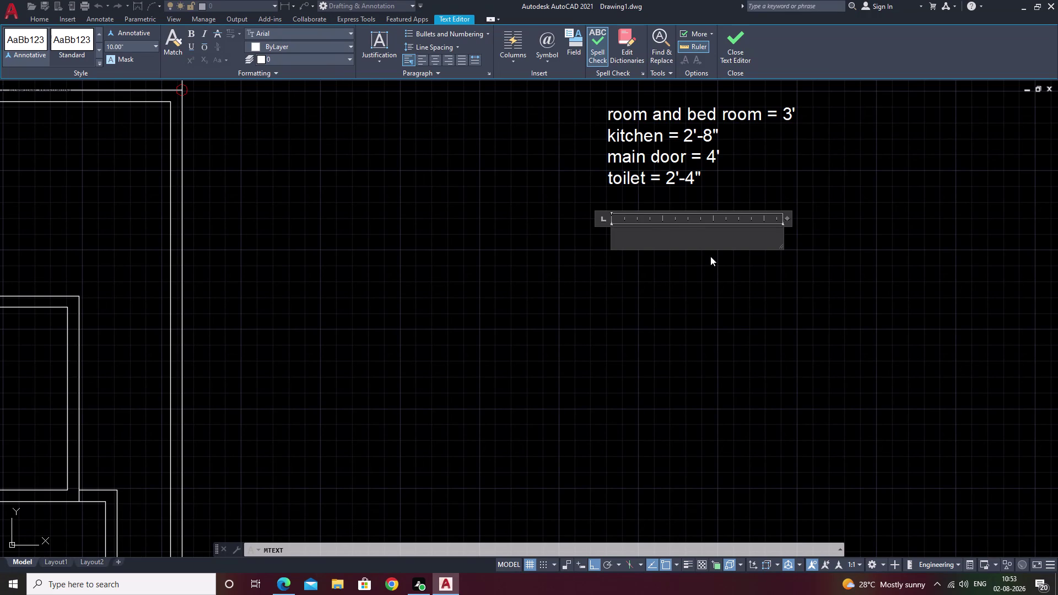
Type the first note line 'bed room wd = 5'' in the MTEXT editor.
text(bed)
key(space)
key(r)
key(BackSpace)
key(BackSpace)
key(BackSpace)
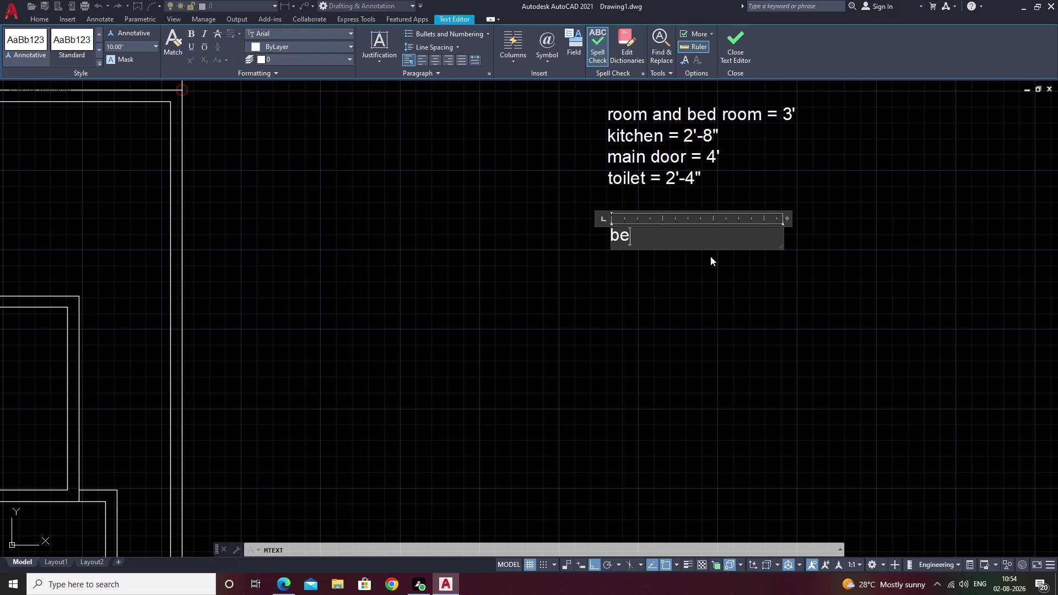
key(BackSpace)
key(BackSpace)
text(bed ro)
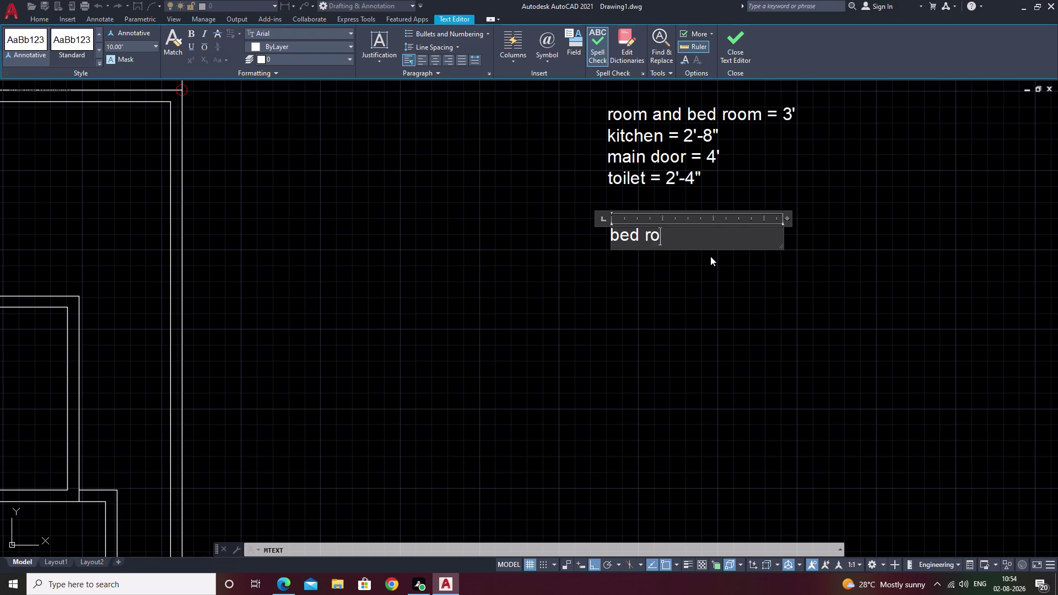
text(om)
key(space)
key(w)
text(d)
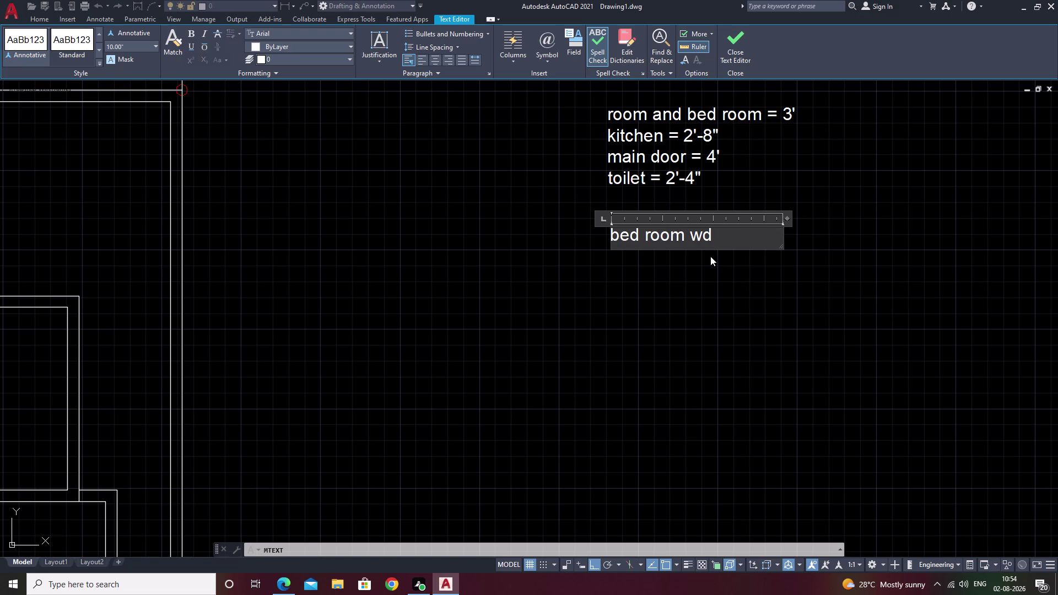
key(space)
text(=)
key(space)
text(5')
key(Return)
Add the second line 'secondary room = 4'' and close the note editor.
text(s)
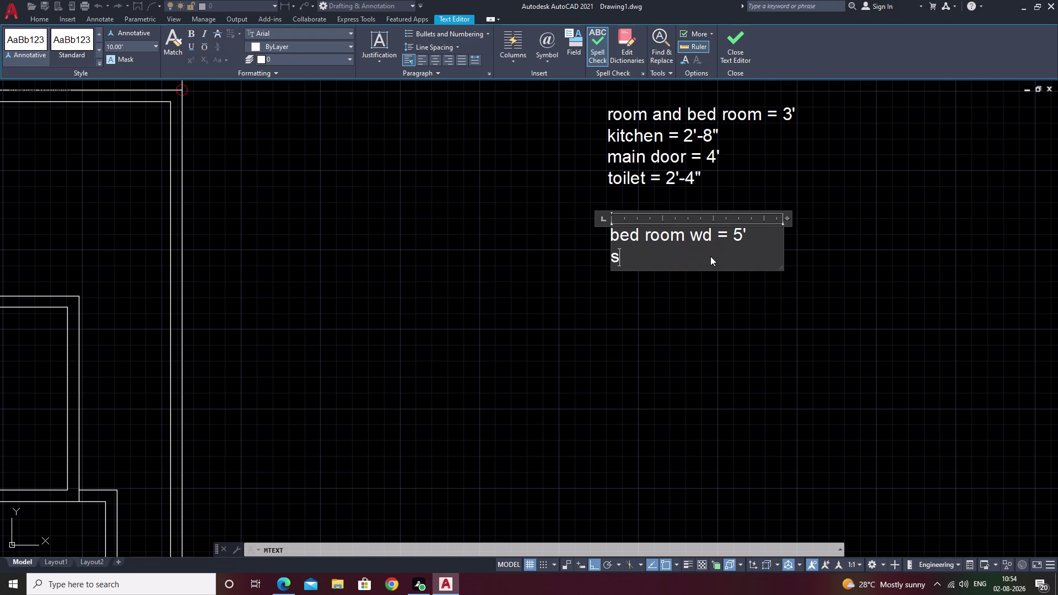
text(econ)
text(da)
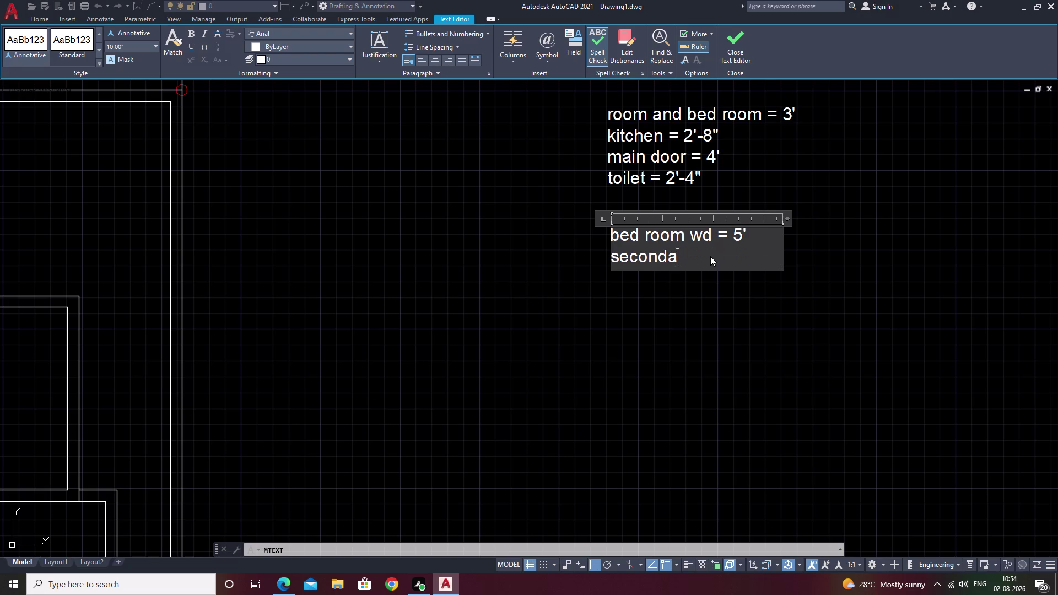
text(r)
text(y roo)
text(m)
key(space)
text(=)
key(space)
text(4')
click(891, 254)
scroll(down, 3)
middle_drag(741, 289, 811, 272)
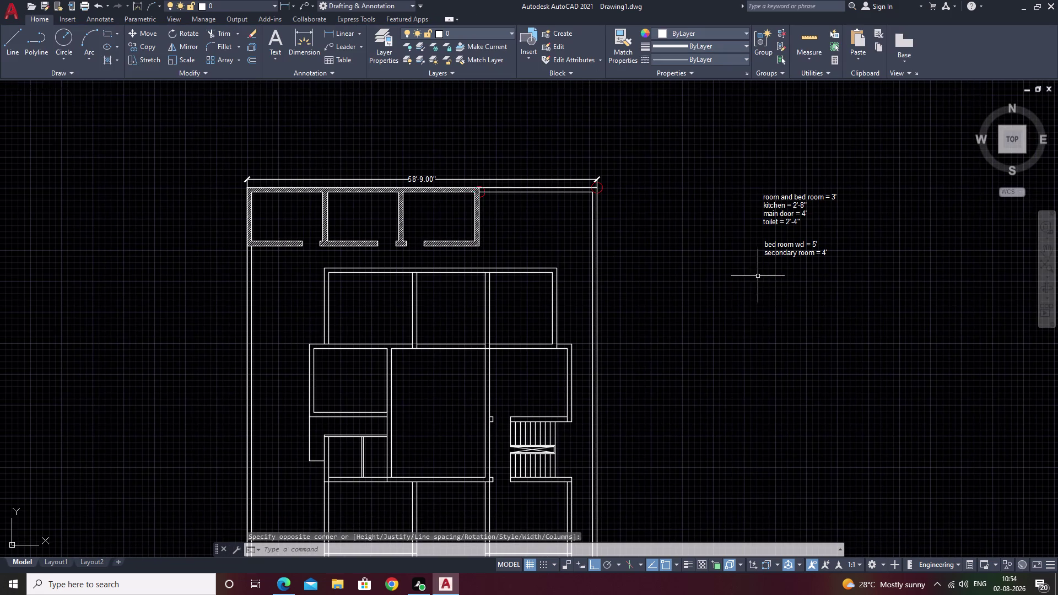
Zoom in on the inner rooms and attempt a midpoint-snap line on the left wall, then cancel it.
middle_drag(406, 304, 493, 292)
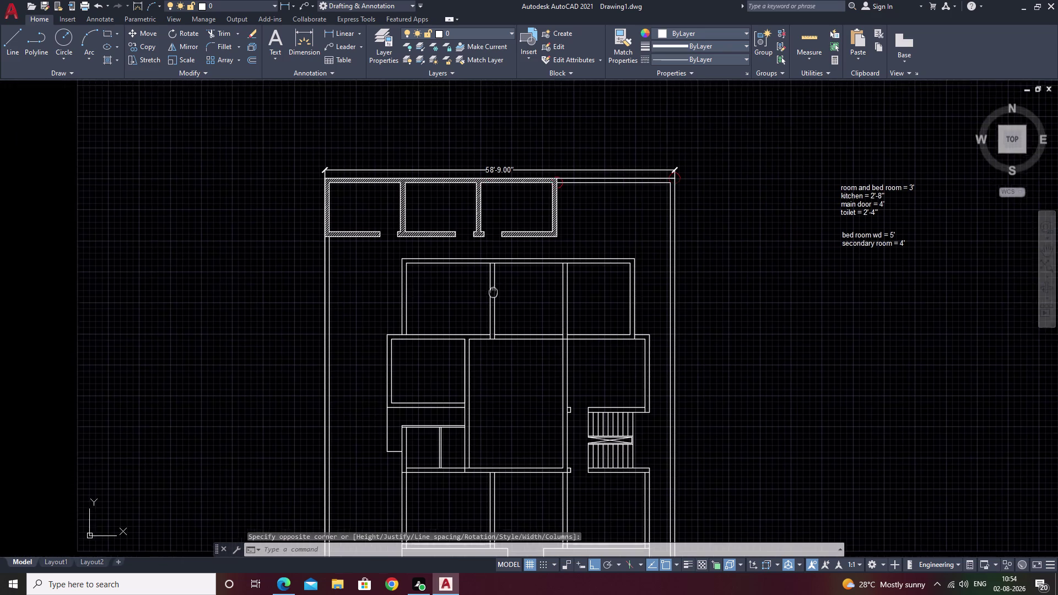
scroll(up, 3)
middle_drag(434, 300, 457, 236)
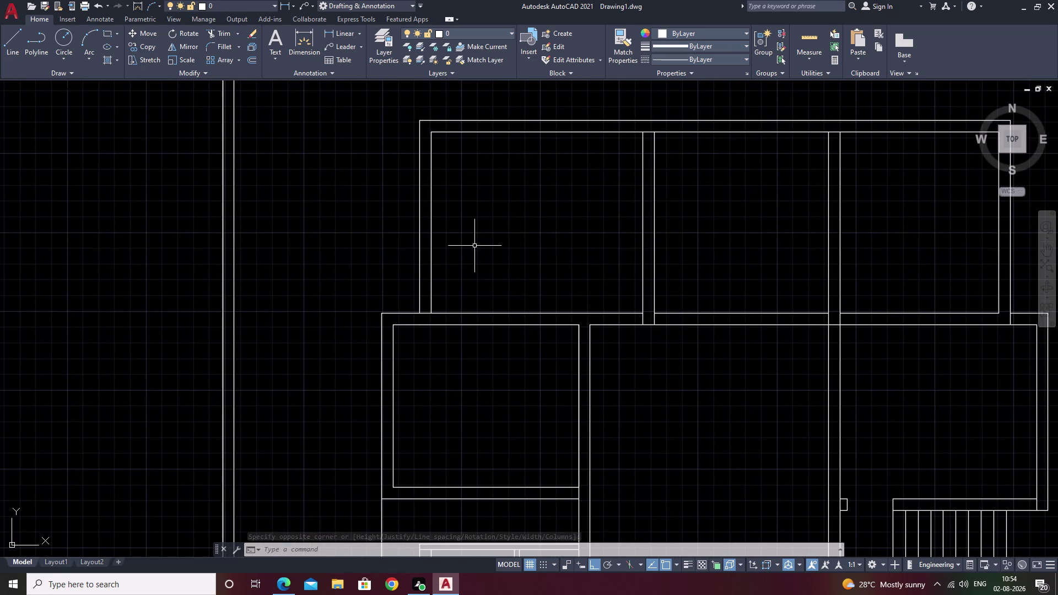
key(Escape)
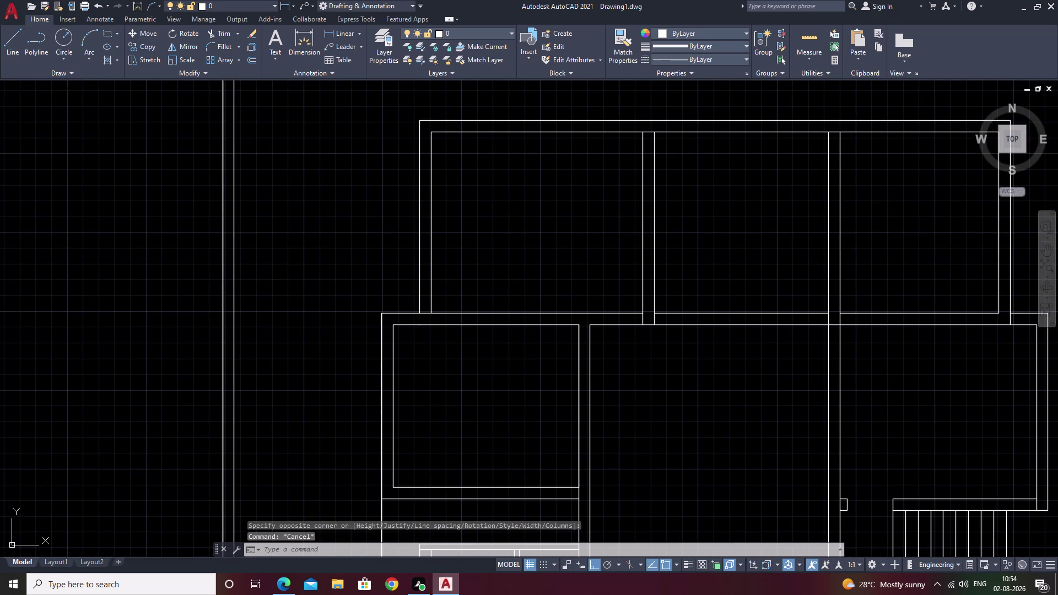
scroll(down, 3)
middle_drag(497, 301, 481, 345)
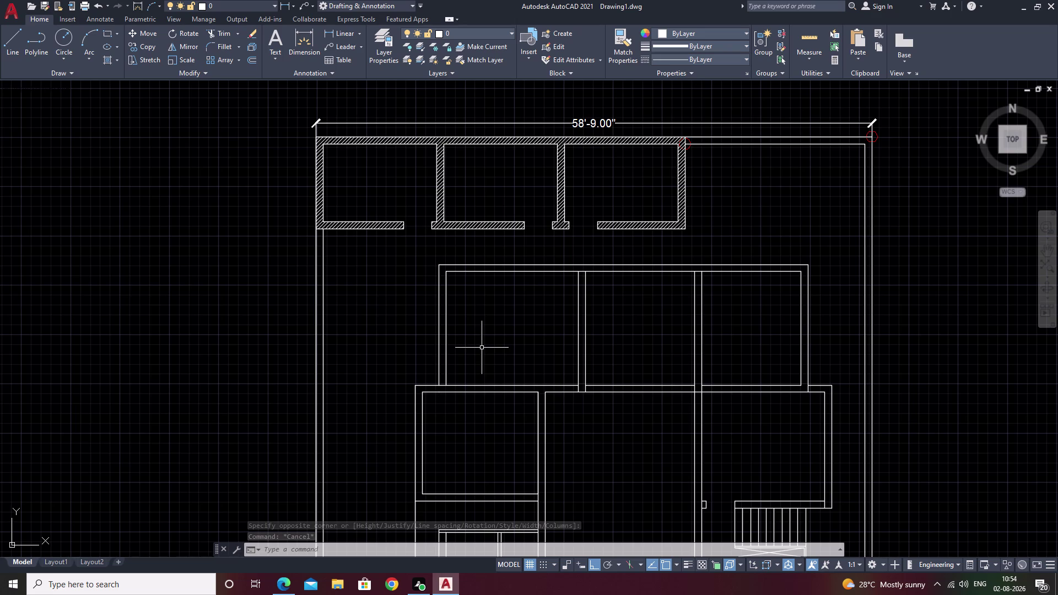
text(l)
key(space)
click(447, 387)
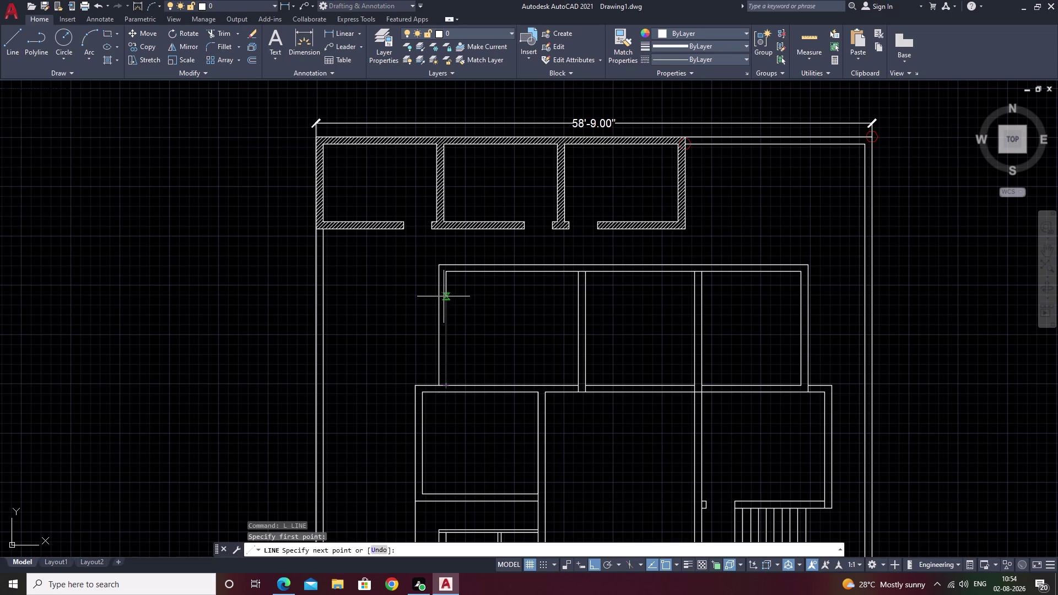
key(m)
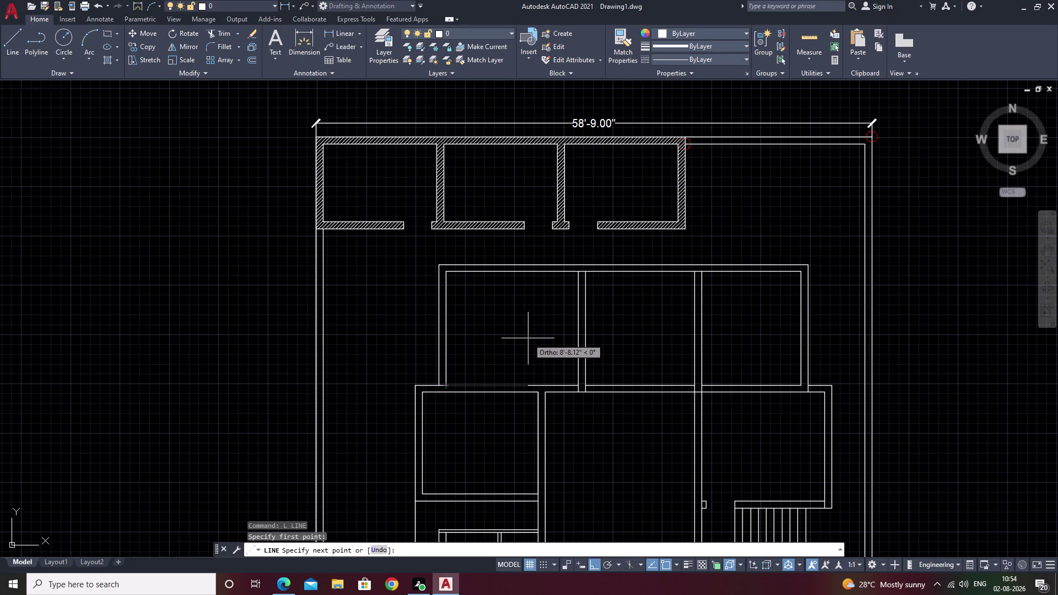
text(2p)
key(space)
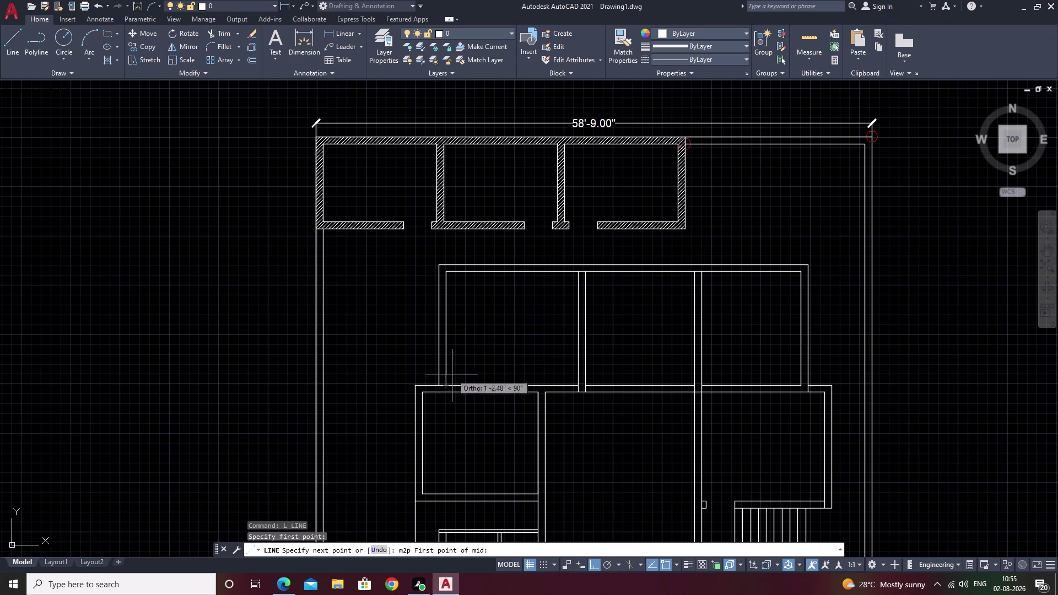
scroll(up, 3)
click(432, 390)
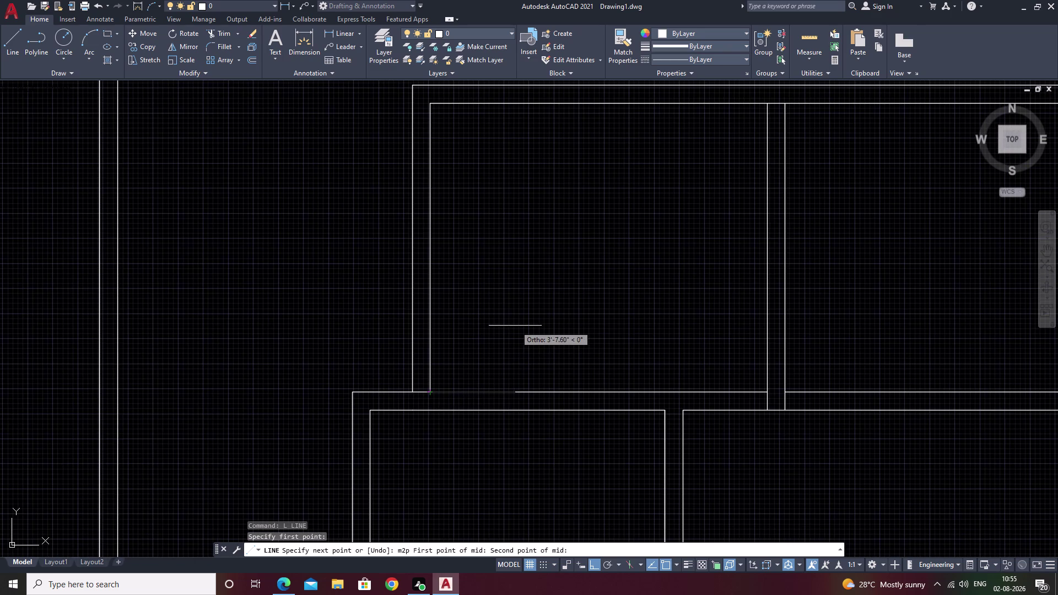
key(Escape)
key(Escape)
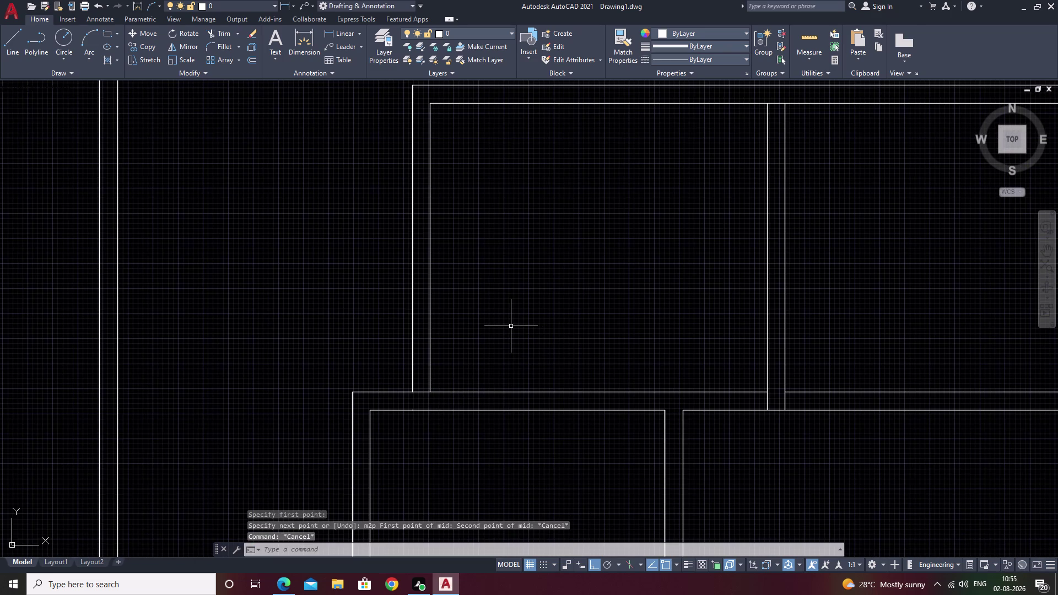
Draw a short line across the left wall from the M2P midpoint of its two ends.
text(l)
key(space)
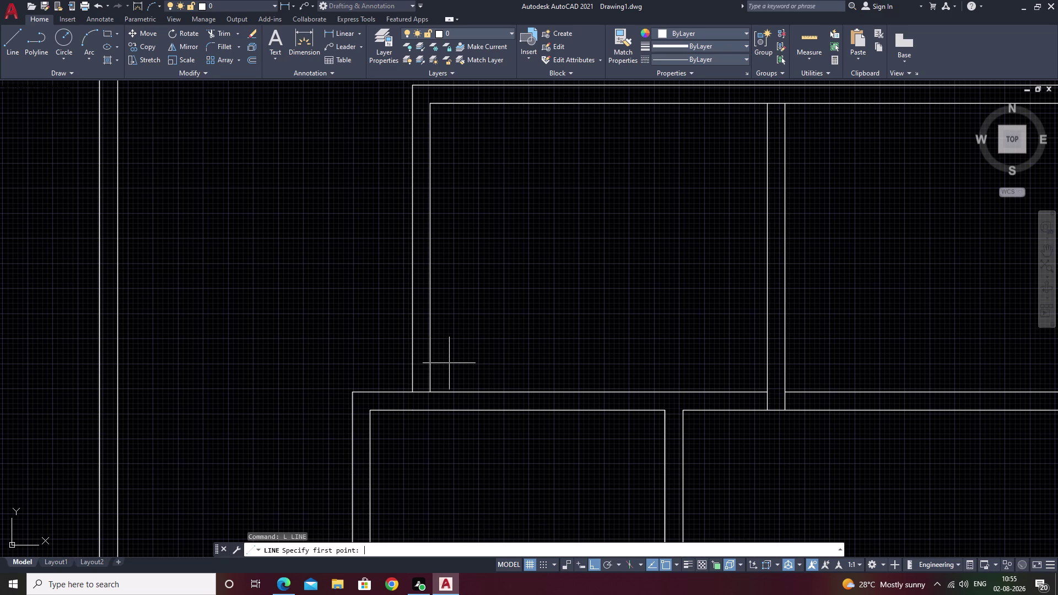
key(m)
text(2p)
key(space)
click(431, 391)
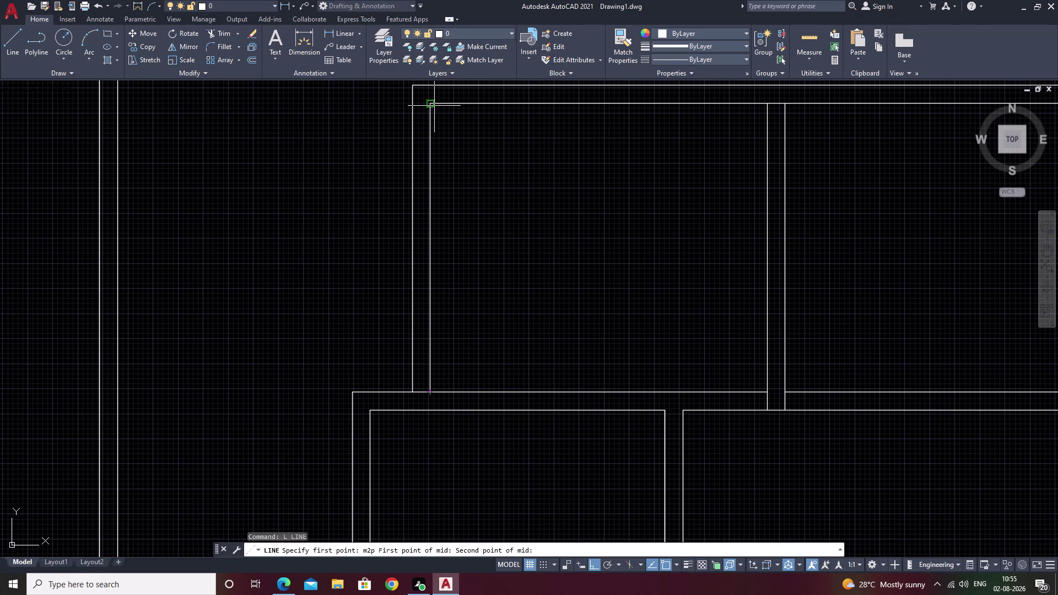
click(432, 106)
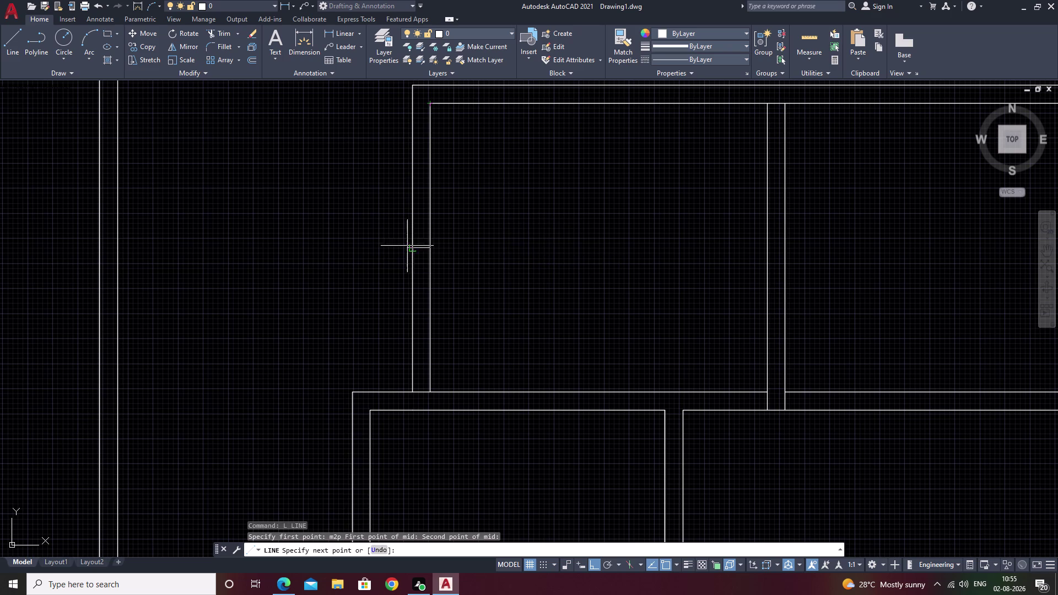
click(412, 246)
key(Escape)
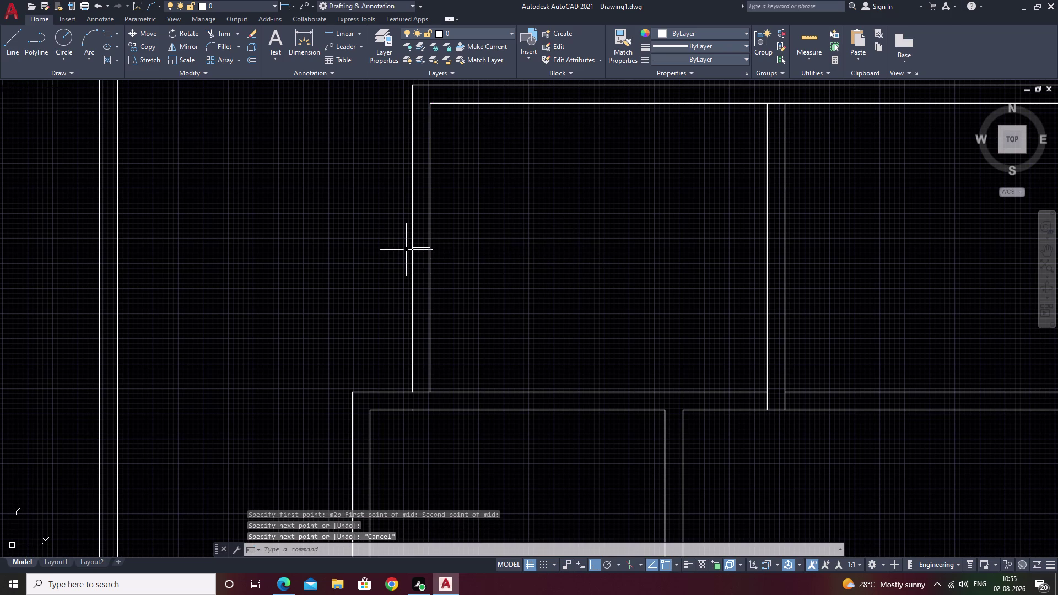
middle_drag(406, 249, 426, 266)
text(o)
key(space)
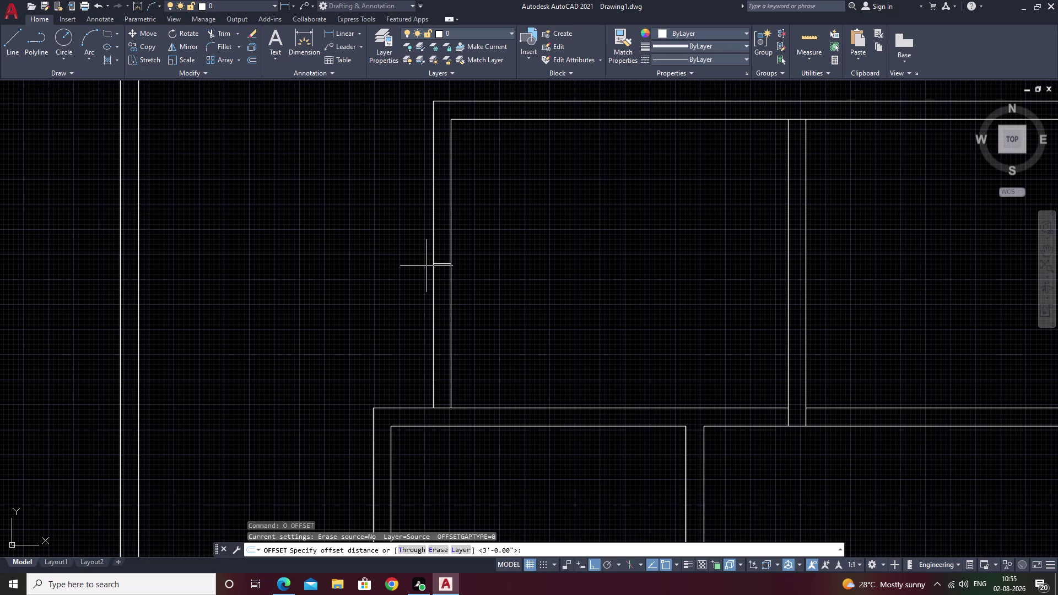
Offset the midpoint line 2.5' above and below the wall's midpoint.
text(2.)
text(5)
text(')
key(space)
click(444, 263)
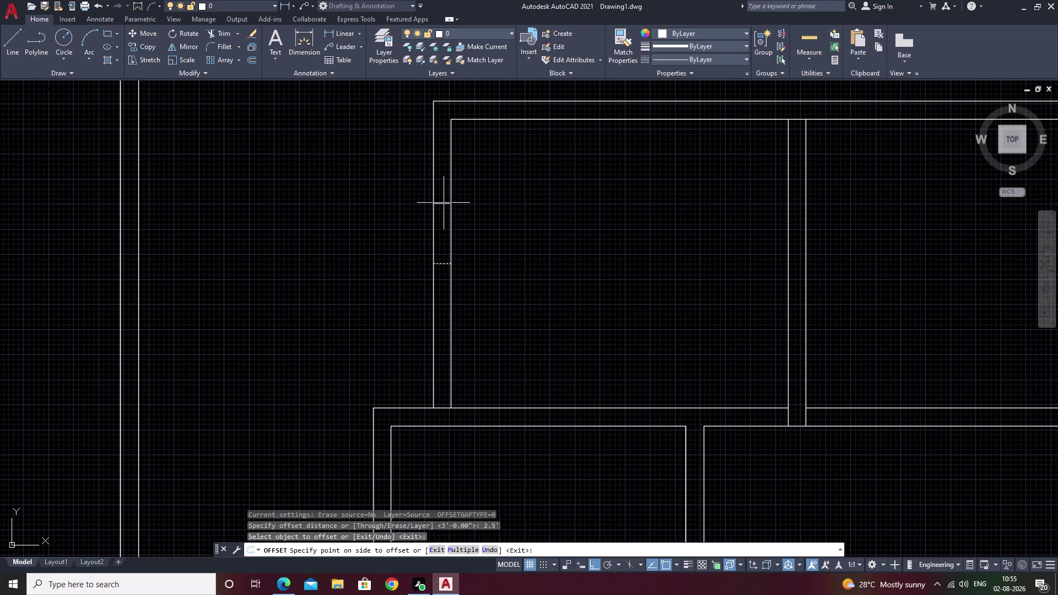
click(444, 203)
click(444, 264)
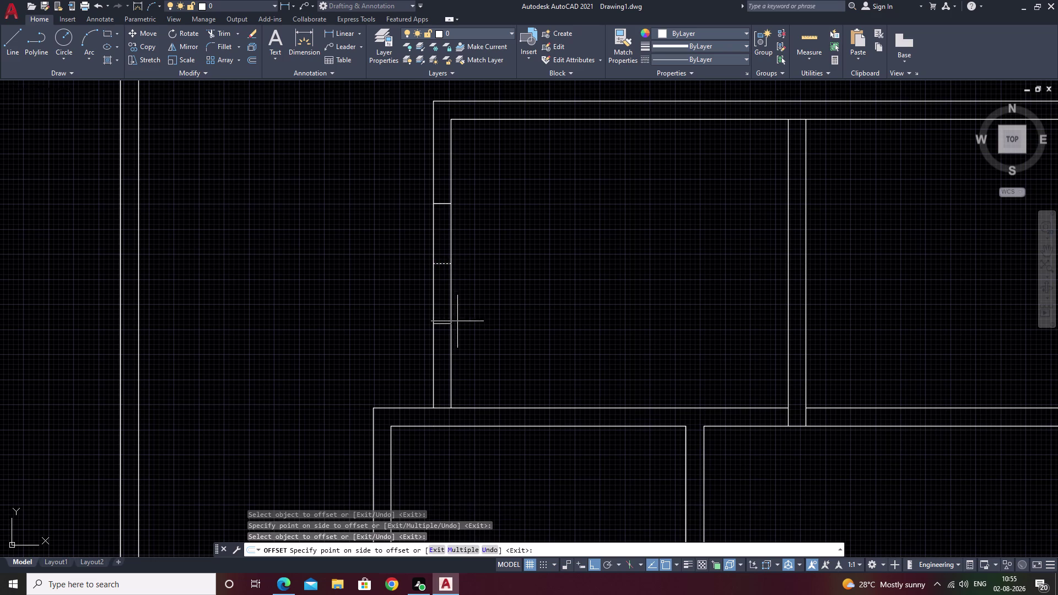
double_click(541, 300)
key(Escape)
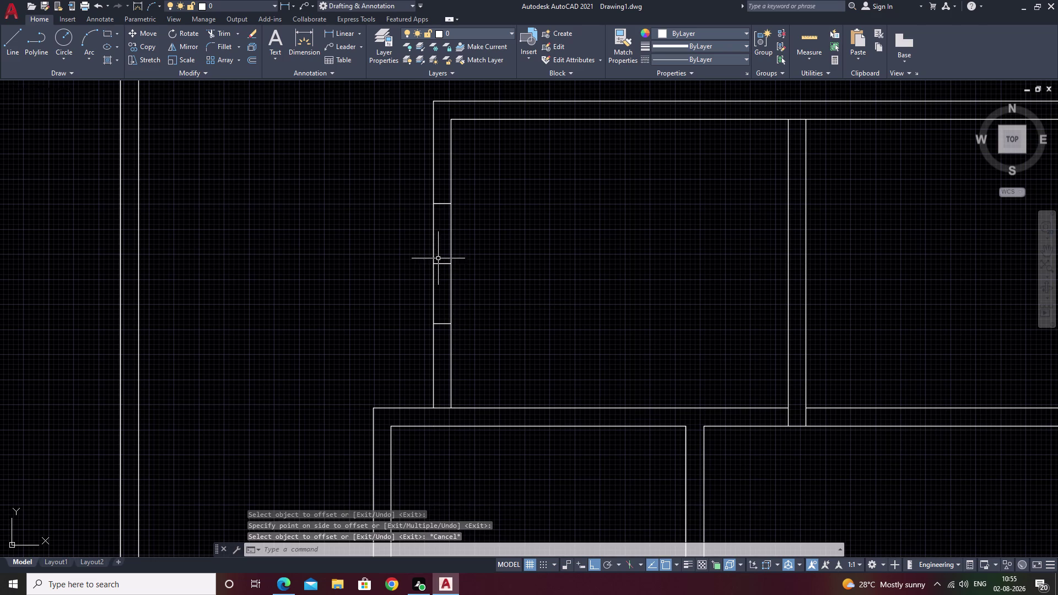
Redraw the display and erase the midpoint line.
click(442, 264)
key(r)
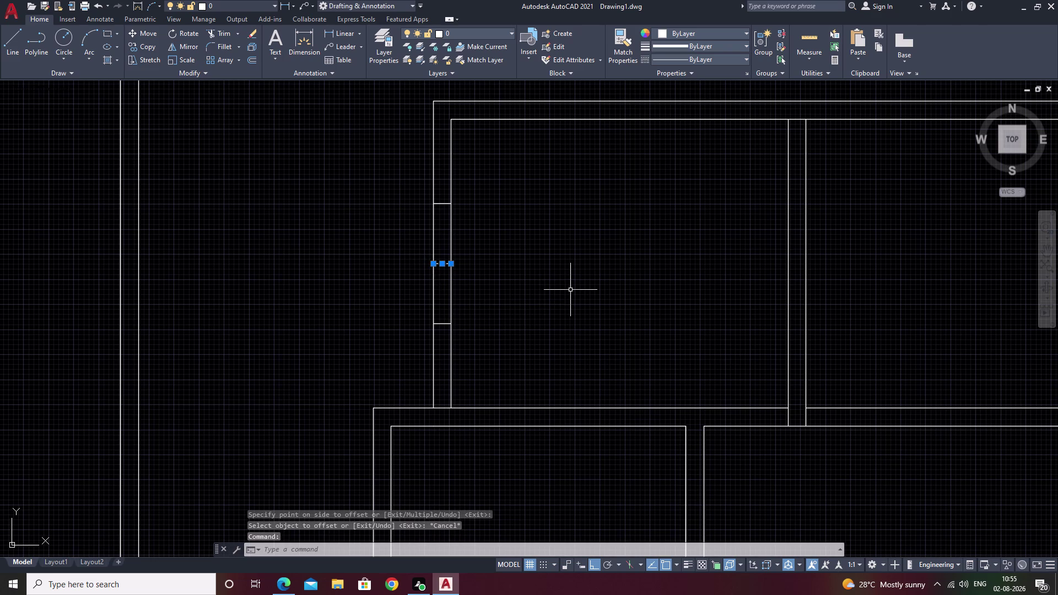
key(BackSpace)
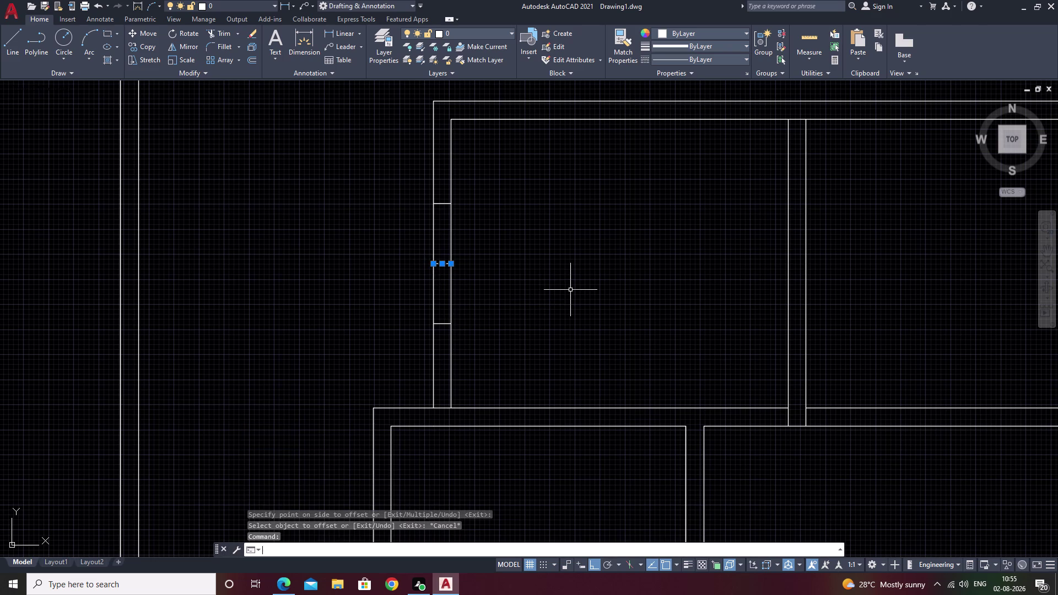
text(r)
key(space)
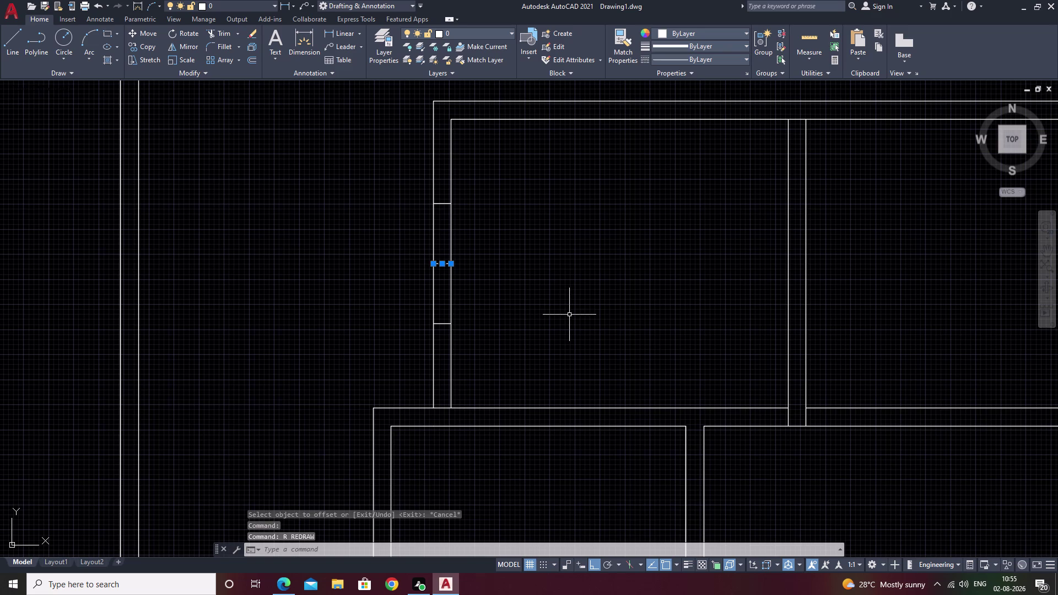
key(Escape)
click(442, 261)
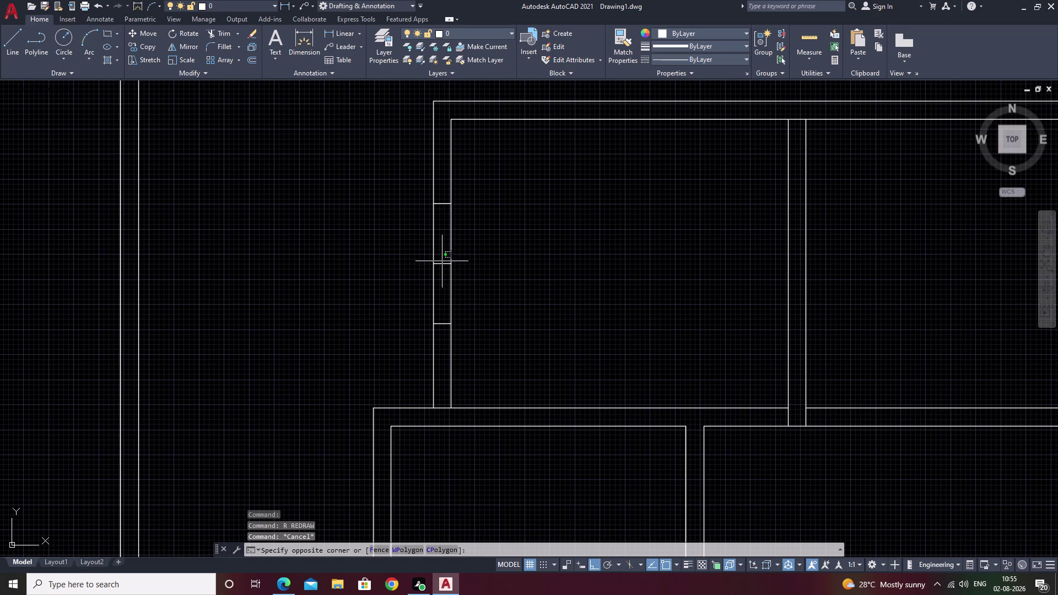
click(443, 265)
double_click(441, 262)
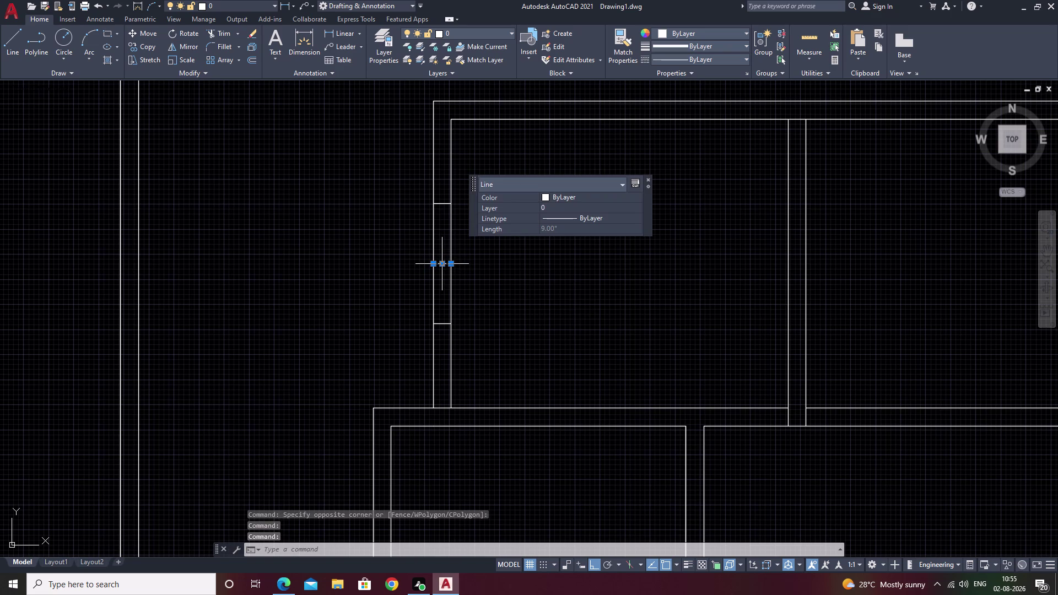
text(e)
key(space)
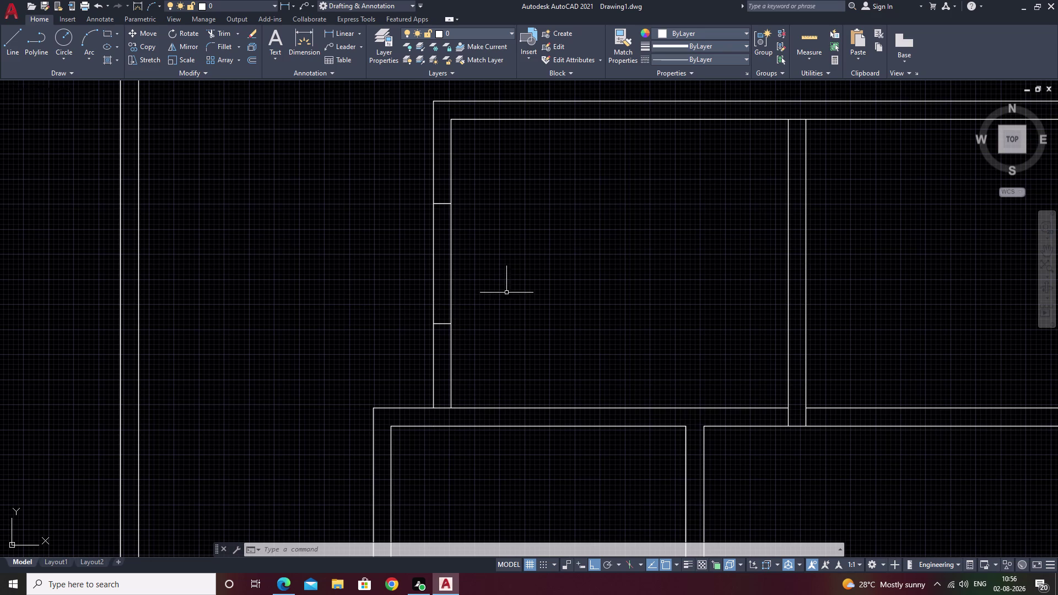
text(tr)
key(space)
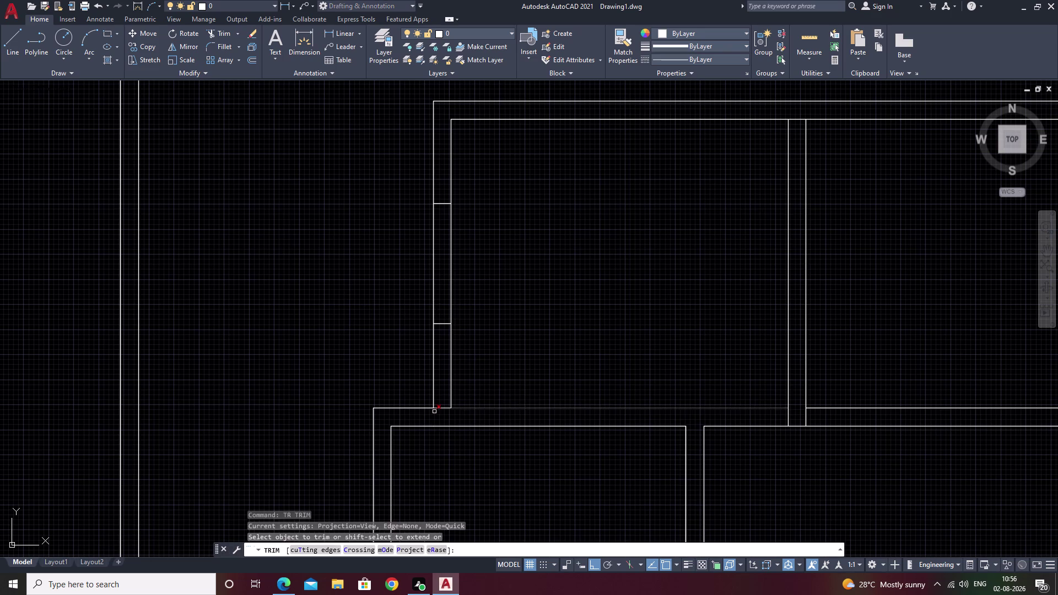
scroll(up, 3)
drag(363, 401, 366, 489)
scroll(down, 3)
middle_drag(490, 474, 391, 220)
scroll(down, 3)
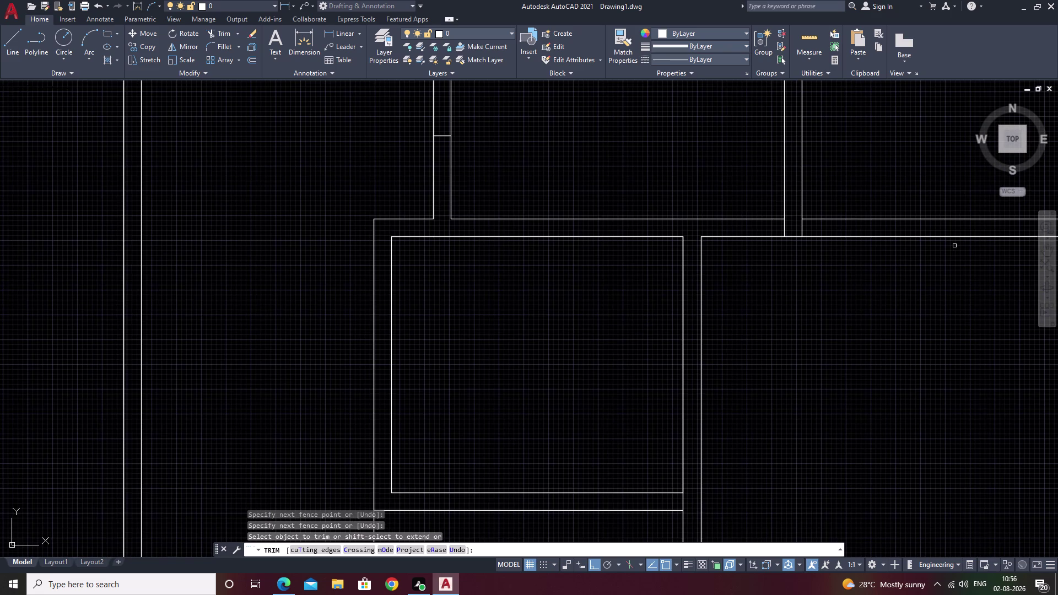
scroll(up, 3)
scroll(down, 3)
middle_drag(539, 146, 522, 256)
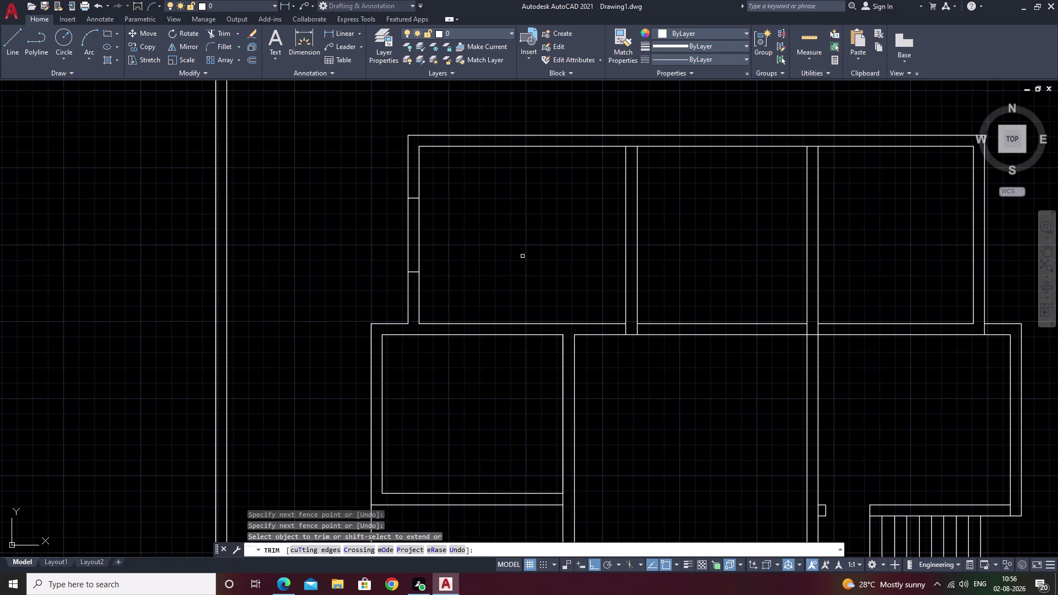
key(Escape)
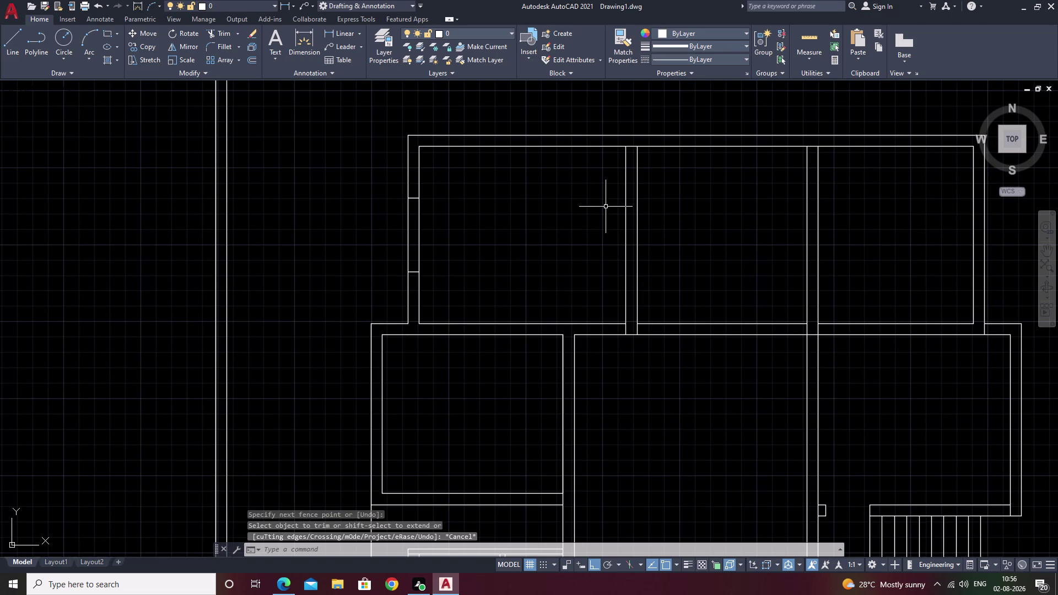
key(Escape)
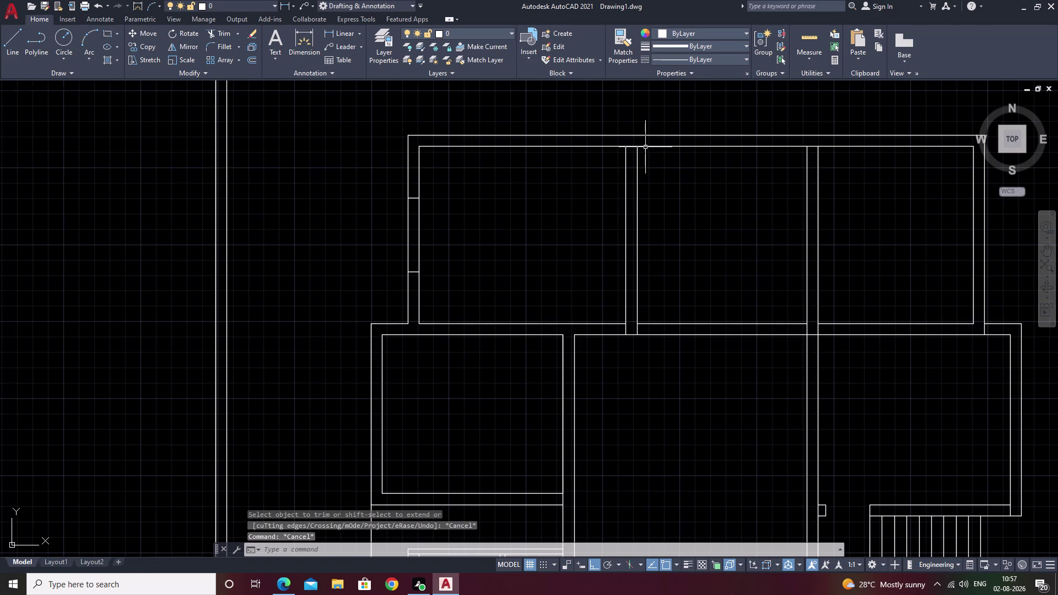
key(space)
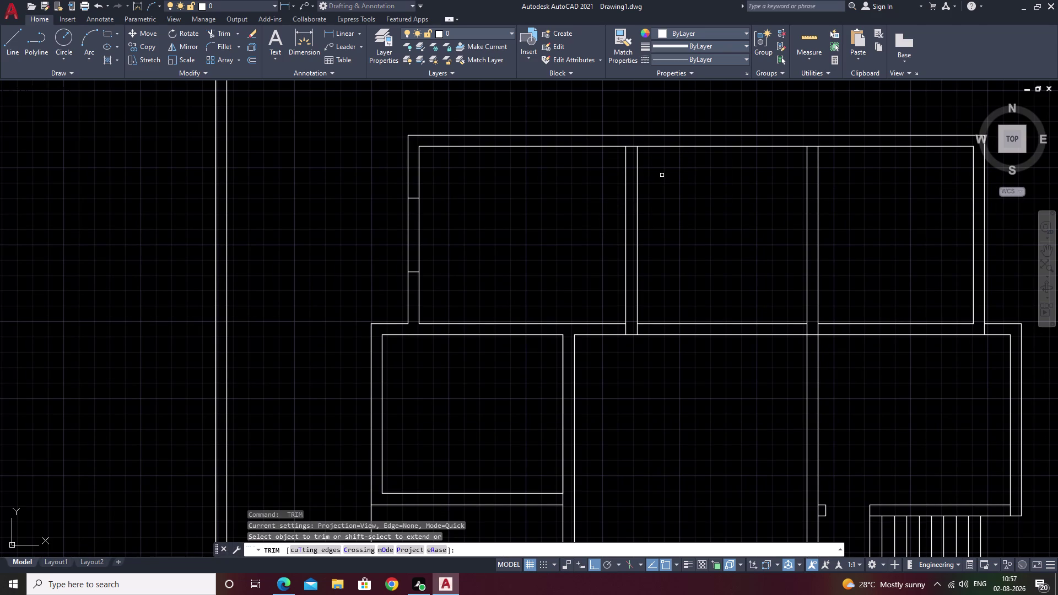
scroll(up, 3)
drag(544, 91, 535, 125)
scroll(down, 3)
middle_drag(617, 146, 527, 282)
key(Escape)
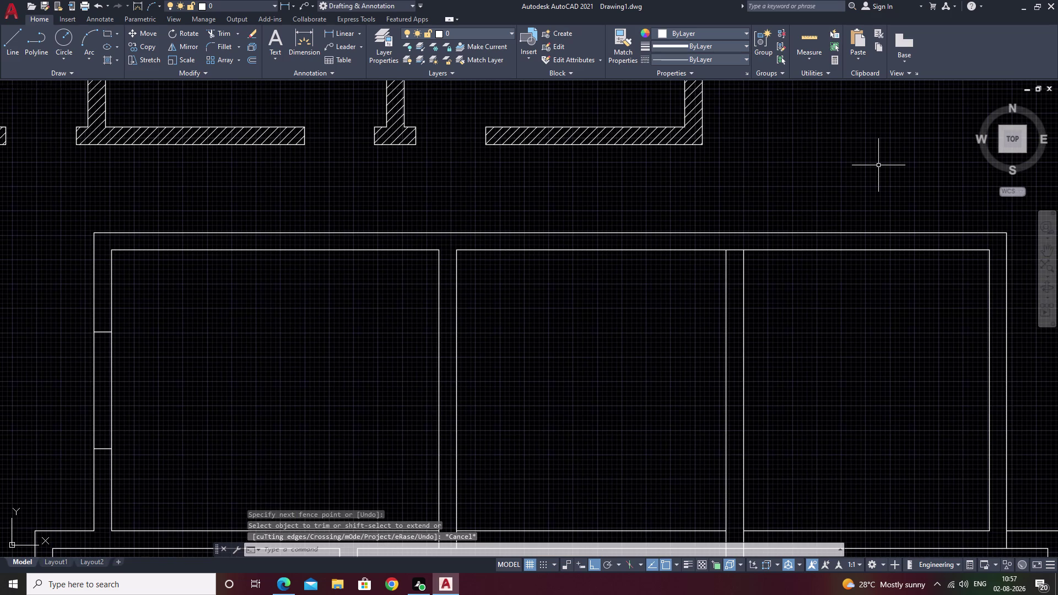
Draw a short line across the top wall at the first upper room's M2P centre.
key(l)
key(space)
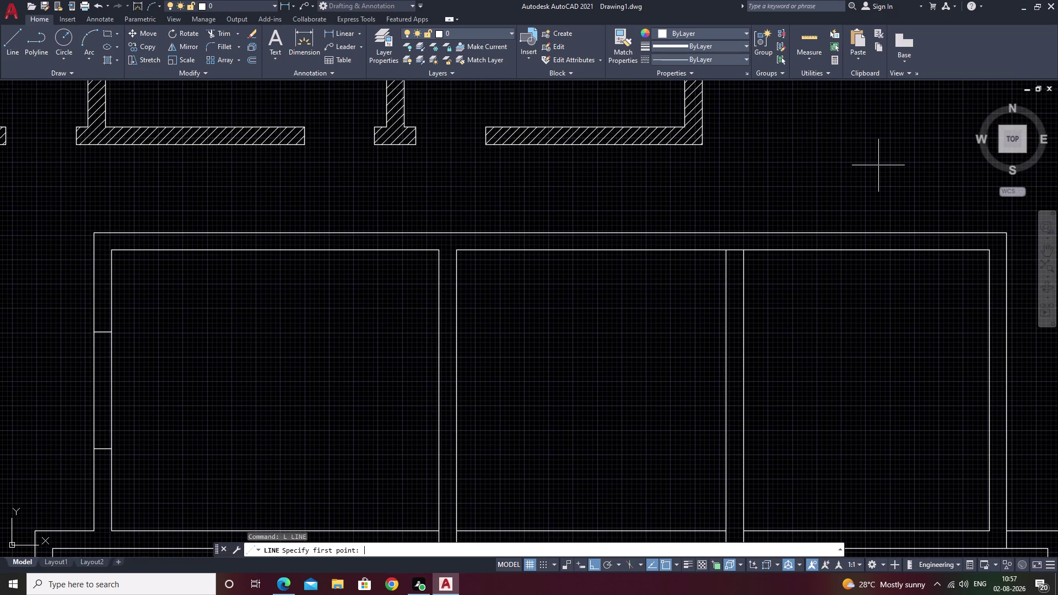
key(m)
text(2)
text(p)
key(space)
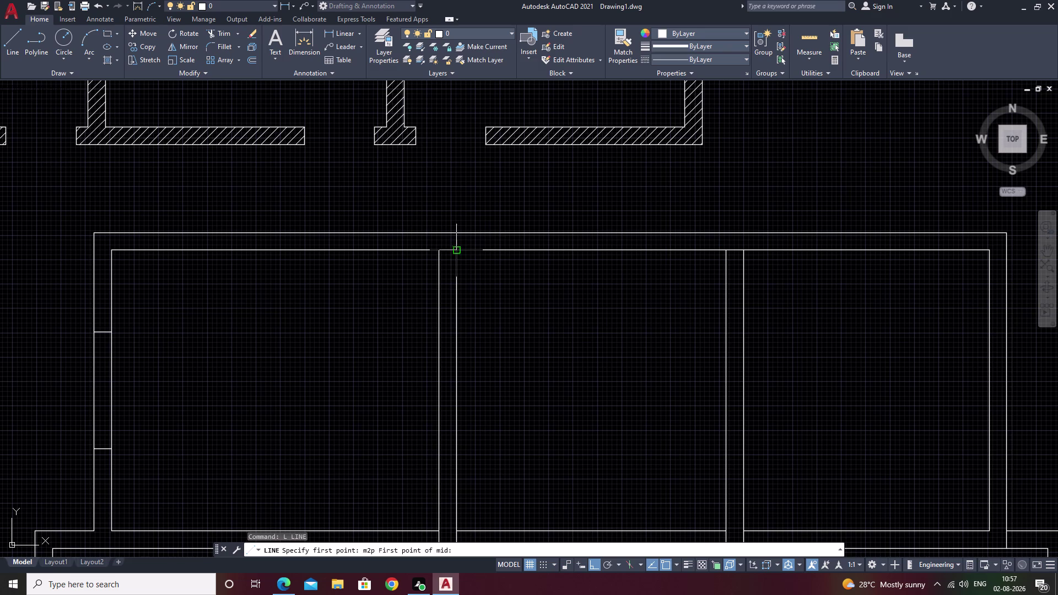
click(459, 252)
double_click(726, 252)
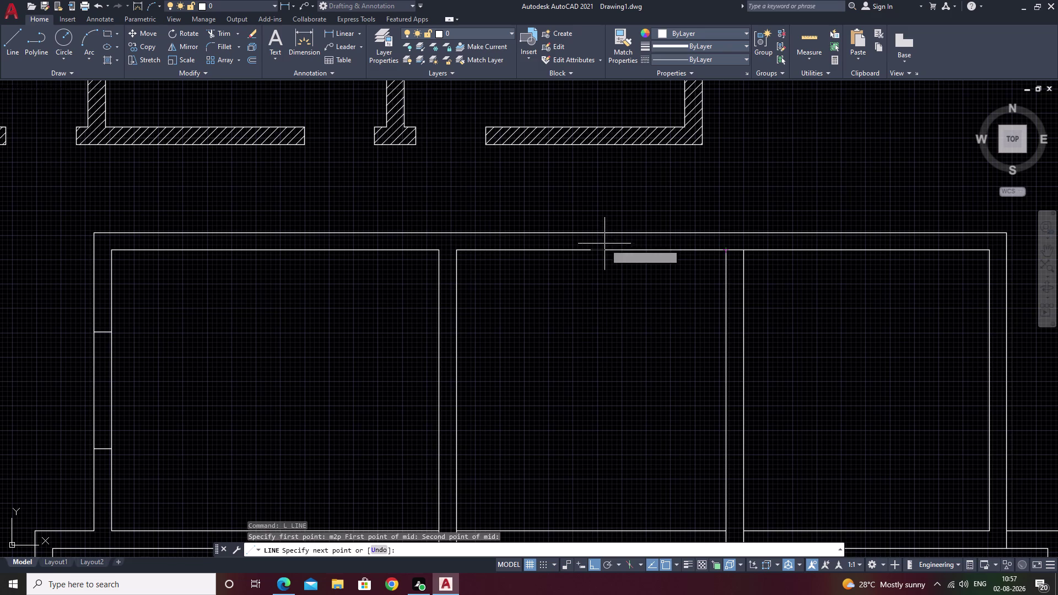
click(596, 234)
key(Escape)
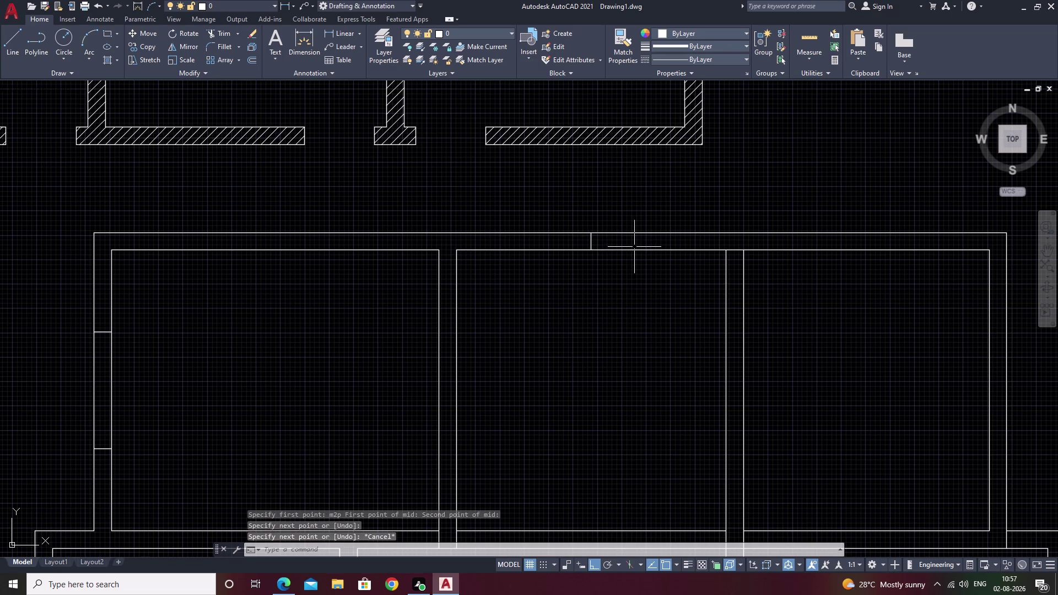
Offset that centre line 2.5' to both sides, then erase it.
key(o)
key(space)
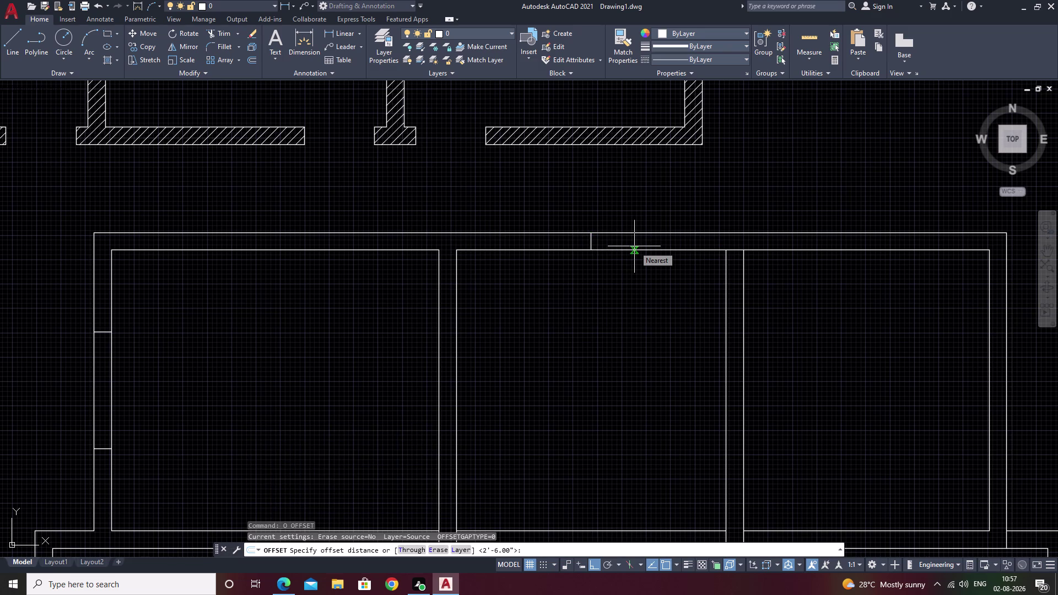
text(2.5)
text(')
key(space)
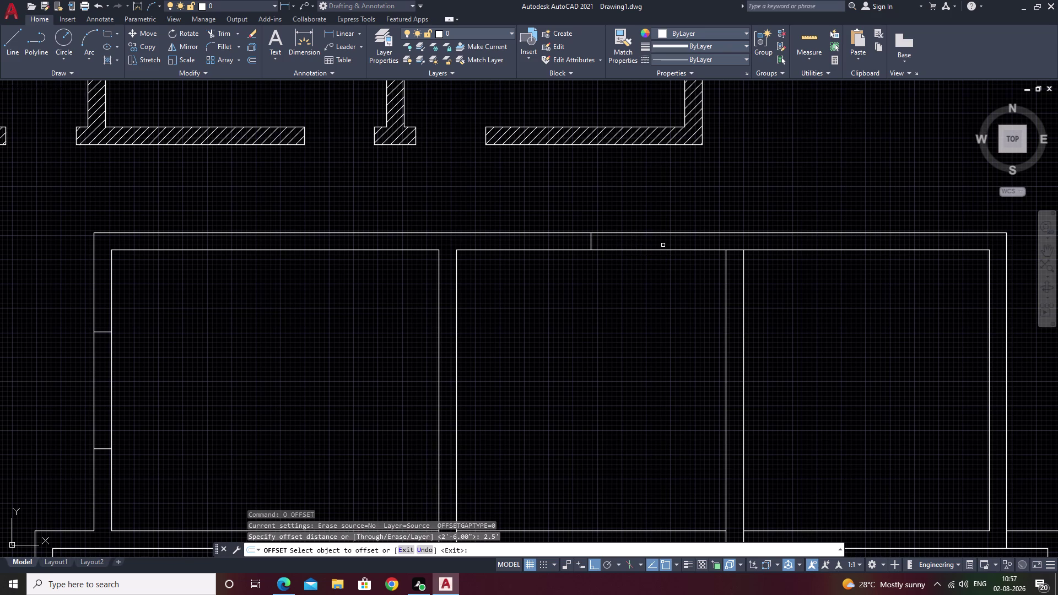
click(591, 241)
click(703, 255)
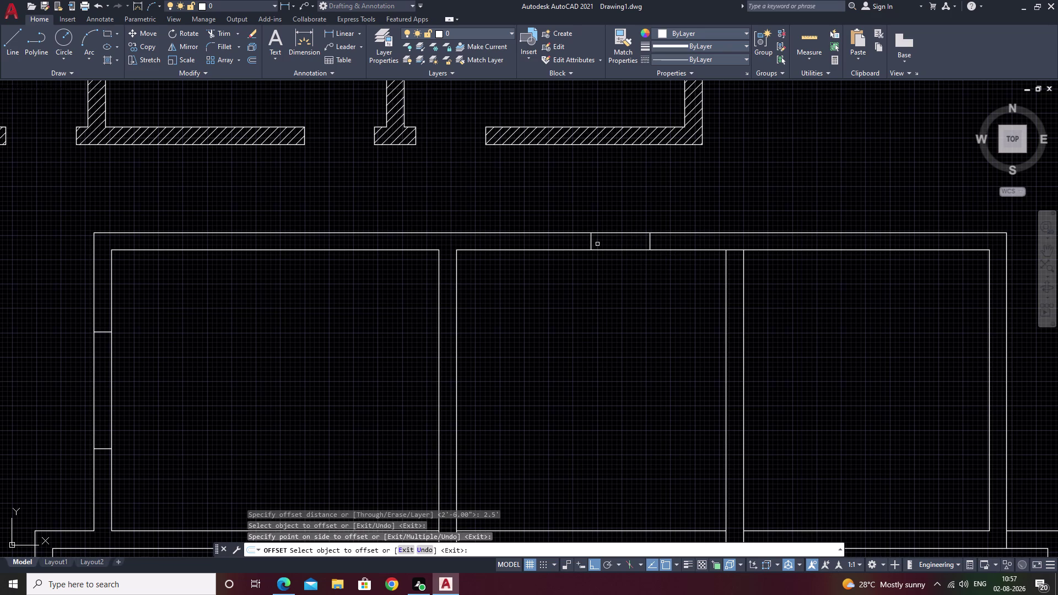
double_click(589, 242)
click(506, 244)
key(Escape)
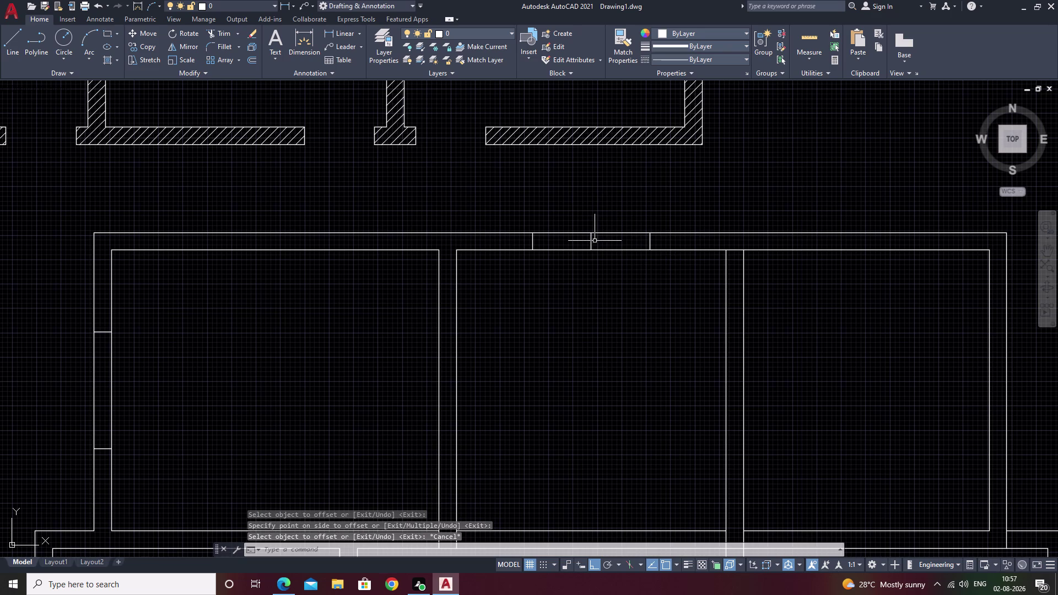
click(591, 243)
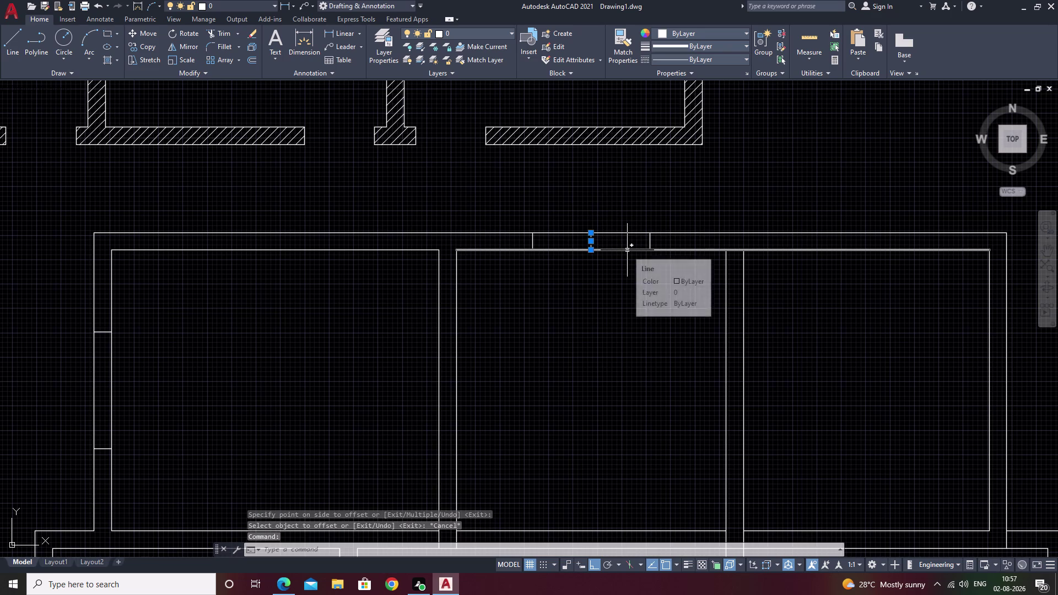
text(e)
key(space)
Draw a centre line across the right room's top wall using M2P.
middle_drag(645, 311, 492, 307)
scroll(down, 3)
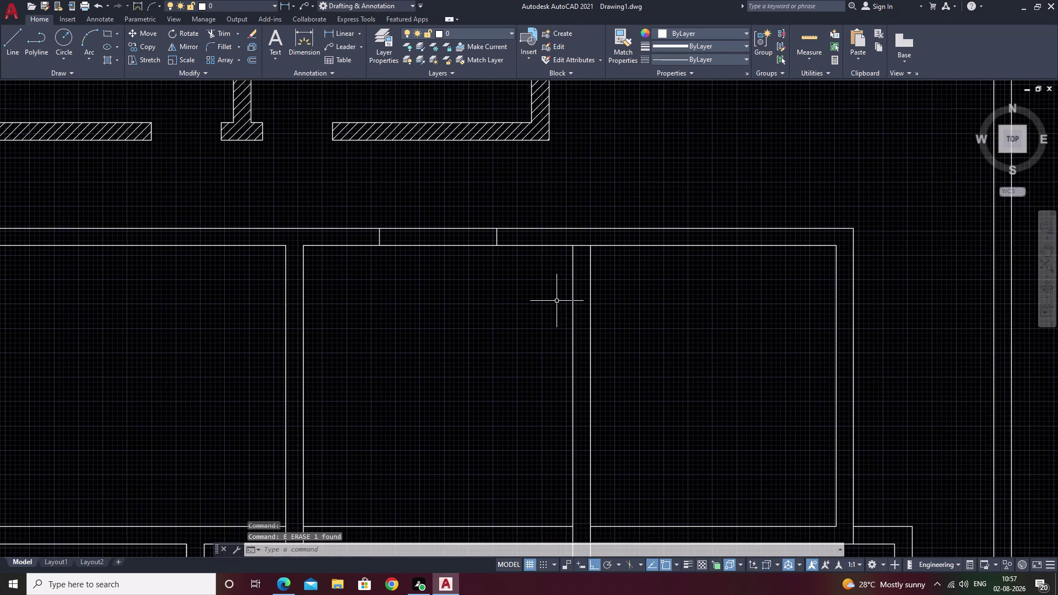
middle_drag(646, 305, 578, 307)
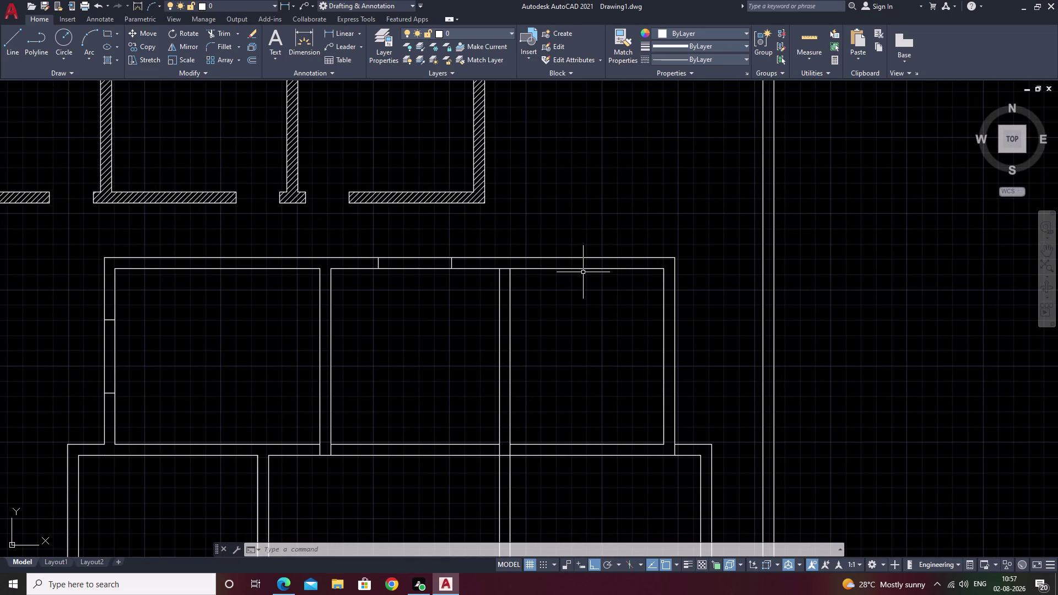
key(Escape)
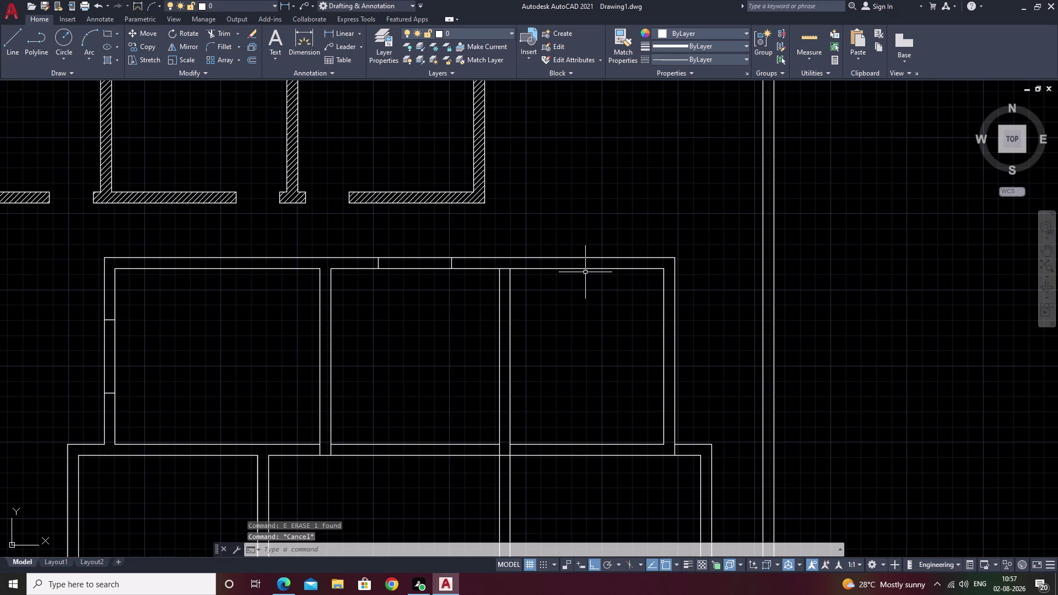
key(l)
key(space)
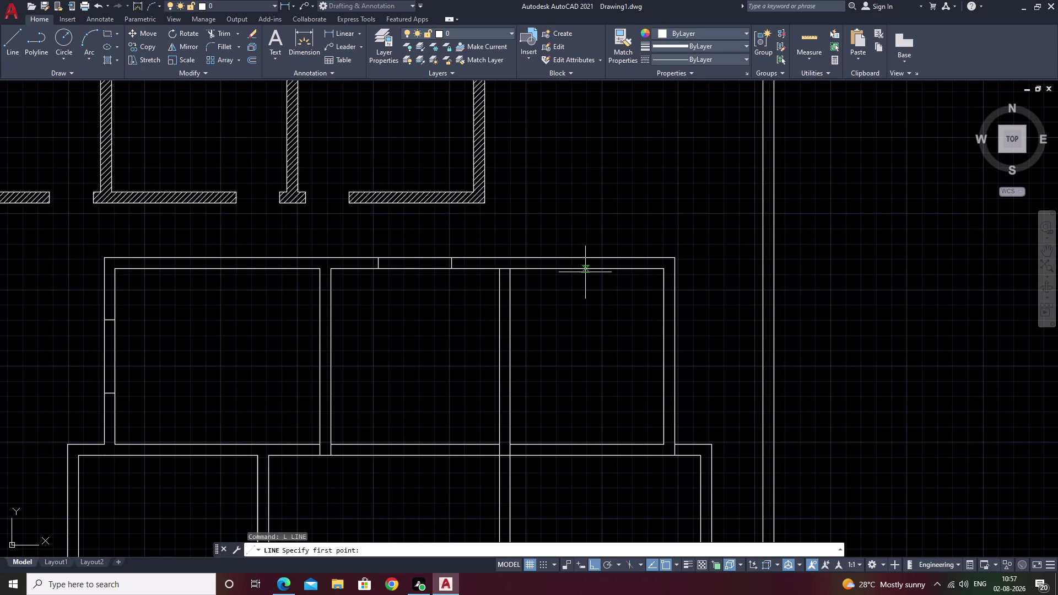
key(m)
key(2)
key(p)
key(space)
scroll(up, 3)
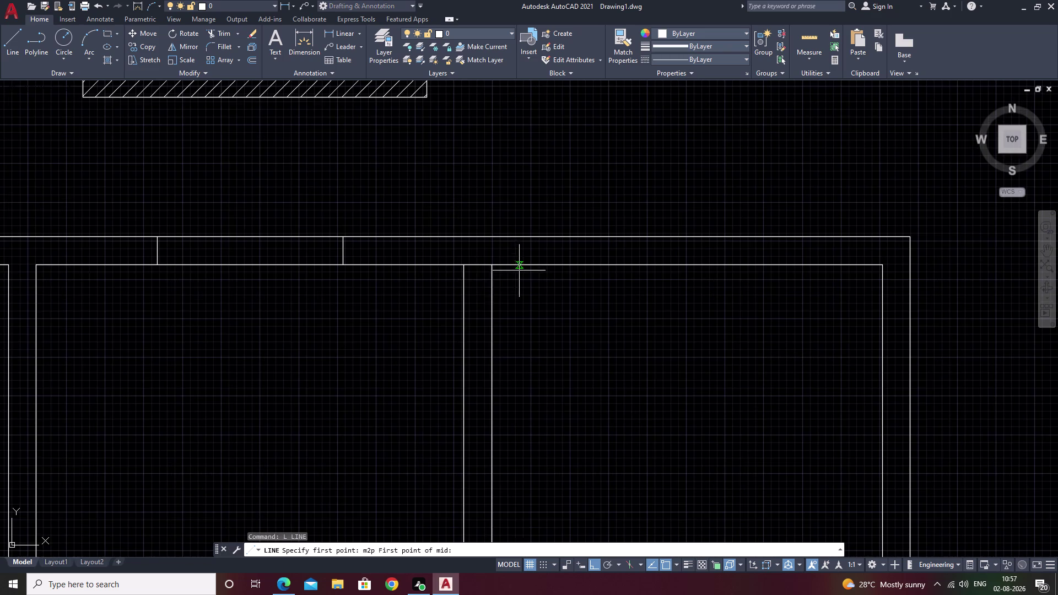
click(489, 267)
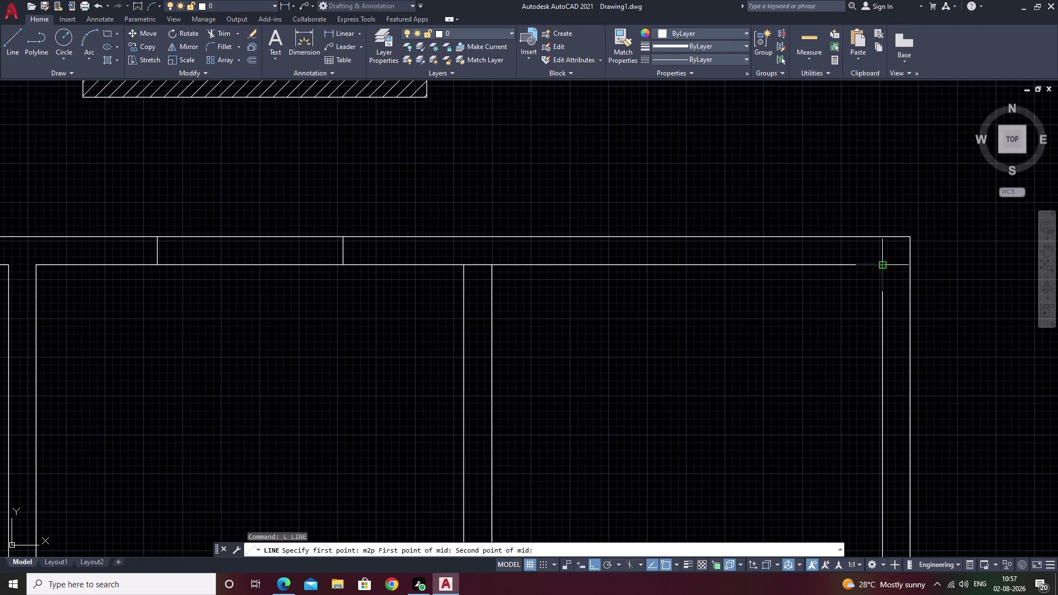
click(880, 267)
click(684, 237)
key(Escape)
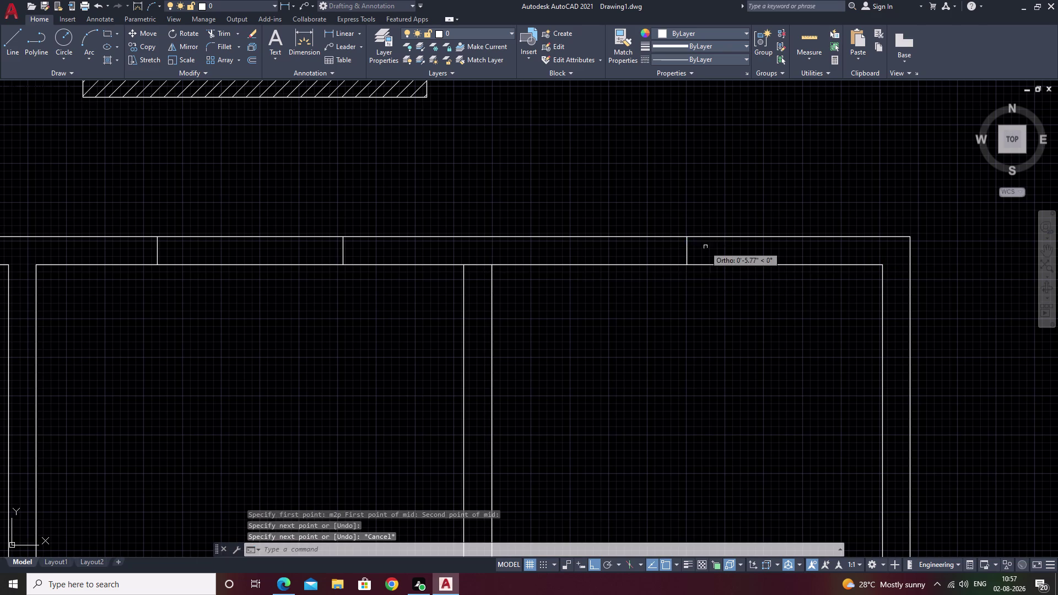
Offset the right room's centre line 2.5' to both sides and select it.
text(o 2)
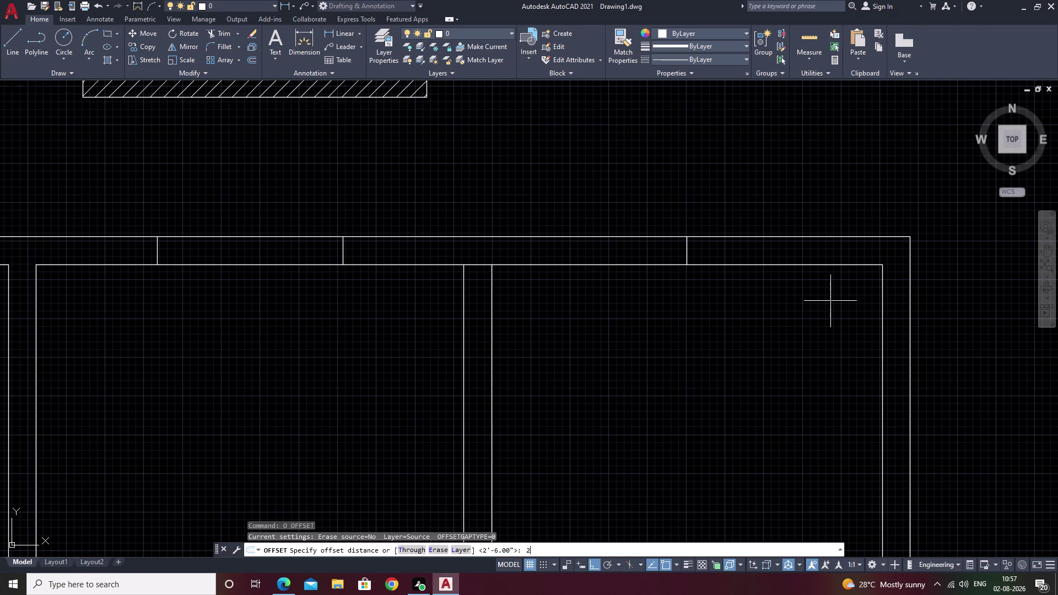
text(.5')
key(space)
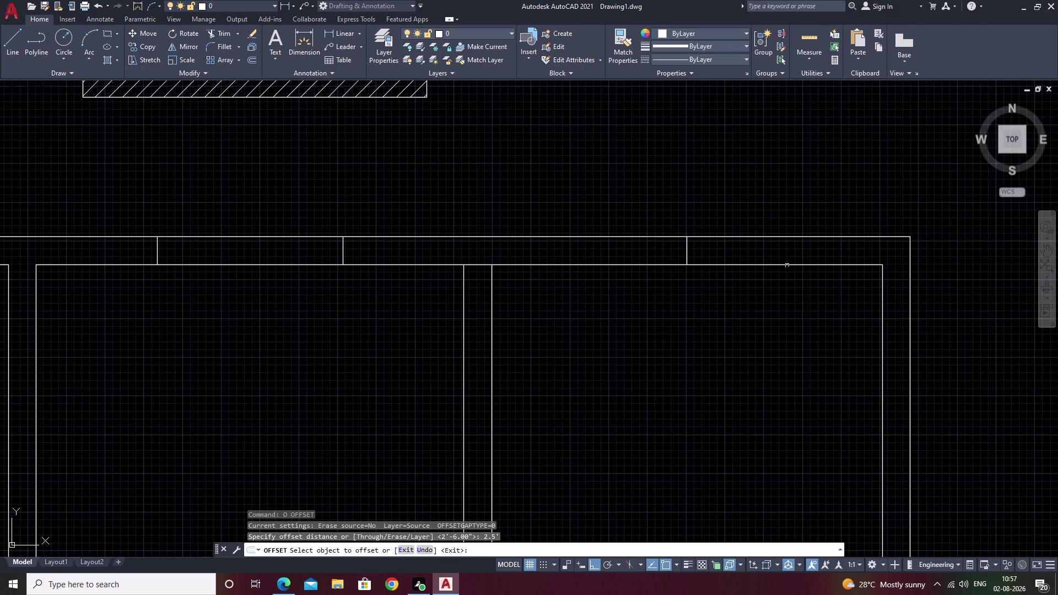
click(689, 247)
click(781, 250)
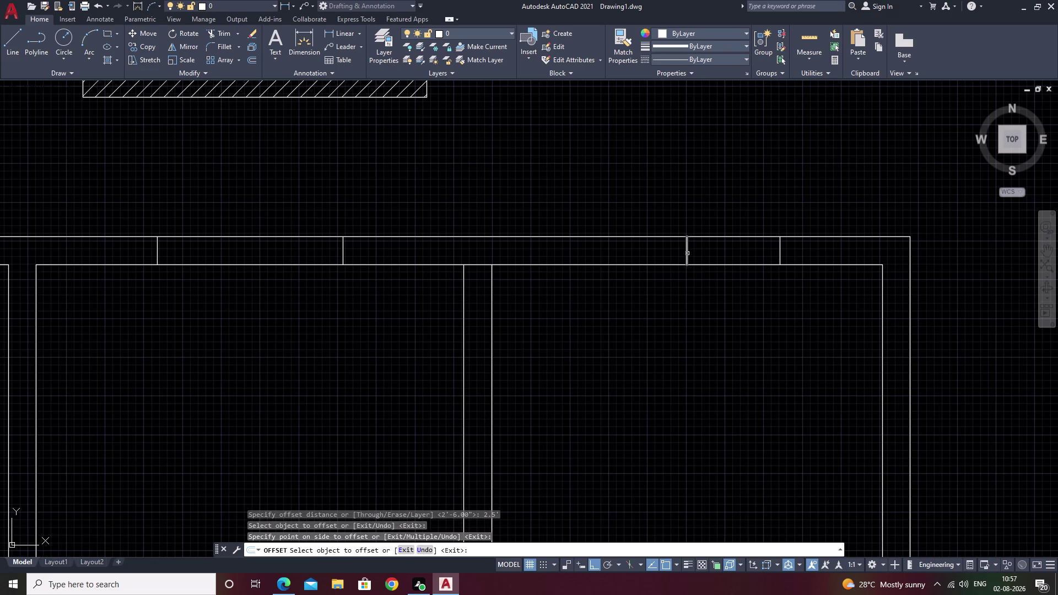
click(687, 253)
click(618, 254)
key(Escape)
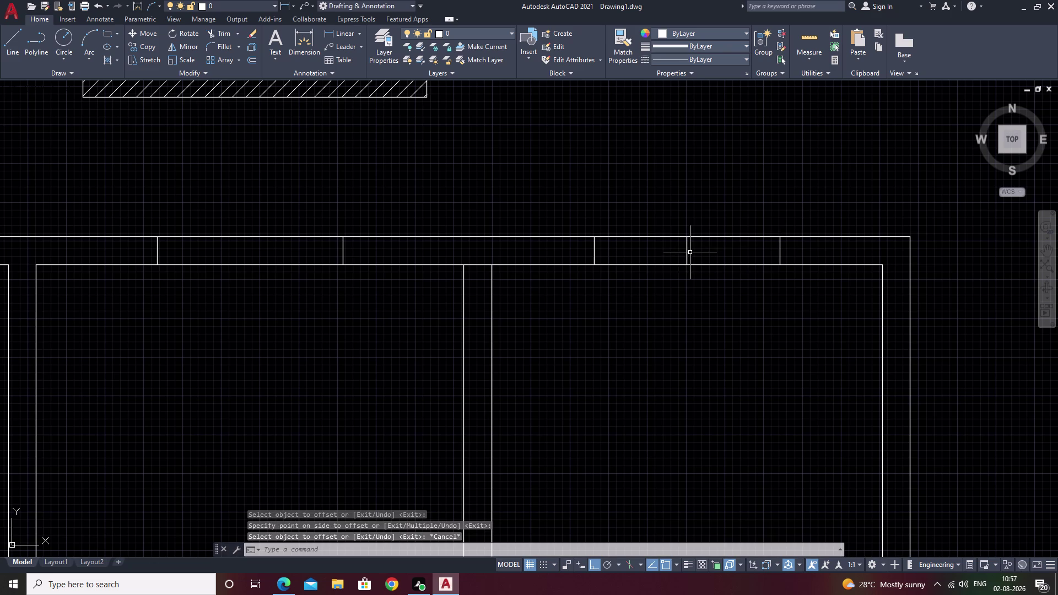
click(687, 252)
Erase the centre line across the top exterior wall, keeping the paired window ticks.
text(e)
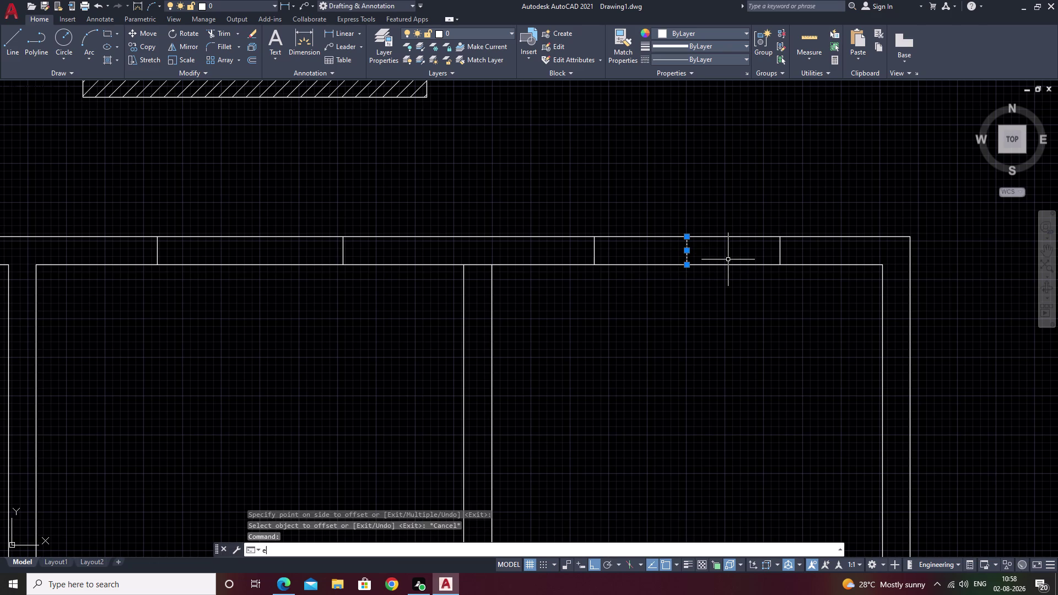
key(space)
scroll(down, 3)
middle_drag(736, 311, 753, 208)
middle_drag(681, 270, 766, 213)
middle_drag(701, 232, 727, 218)
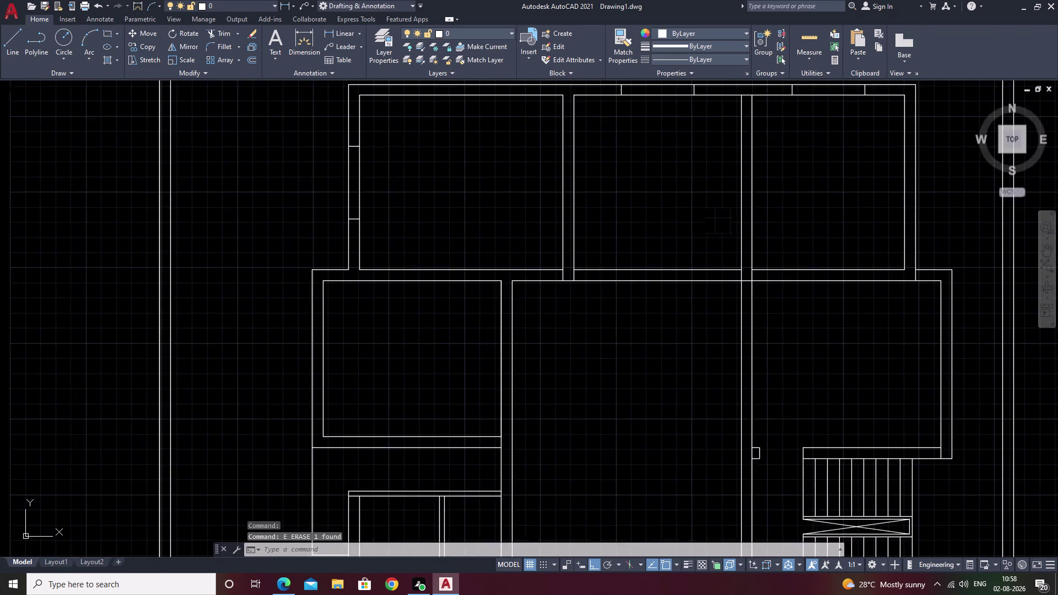
middle_drag(728, 218, 775, 203)
middle_drag(675, 205, 740, 173)
scroll(down, 3)
middle_drag(808, 236, 367, 339)
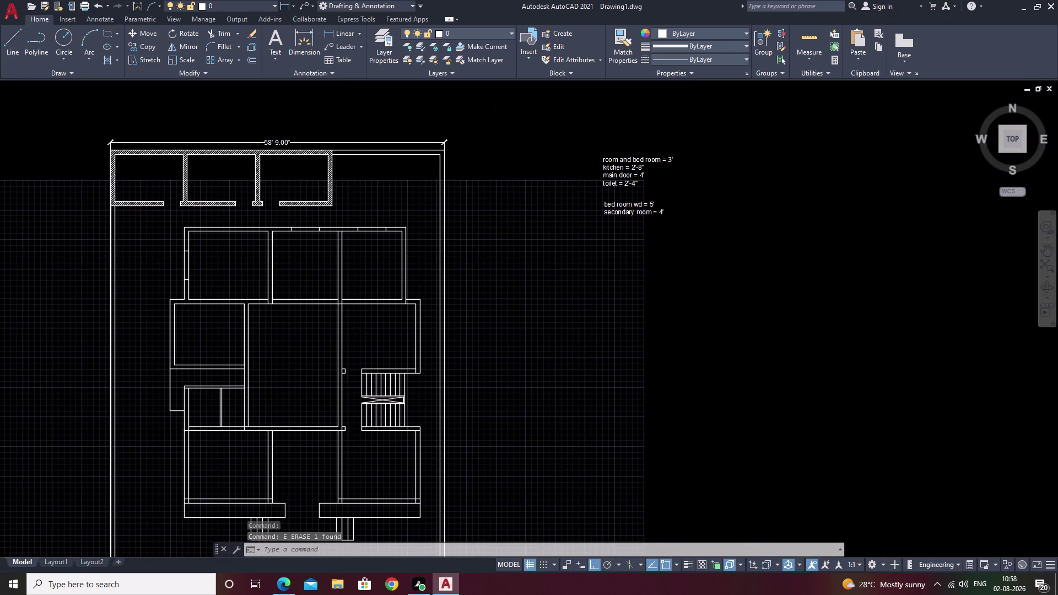
middle_drag(367, 339, 678, 331)
scroll(up, 3)
middle_drag(634, 282, 671, 204)
middle_drag(439, 251, 475, 213)
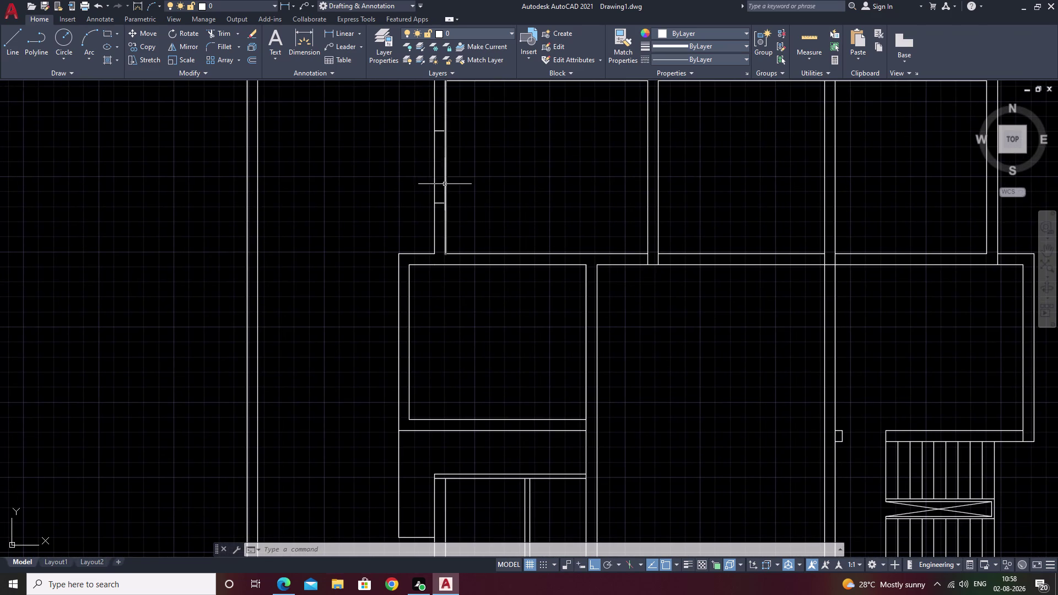
middle_drag(445, 184, 445, 264)
key(Escape)
scroll(up, 3)
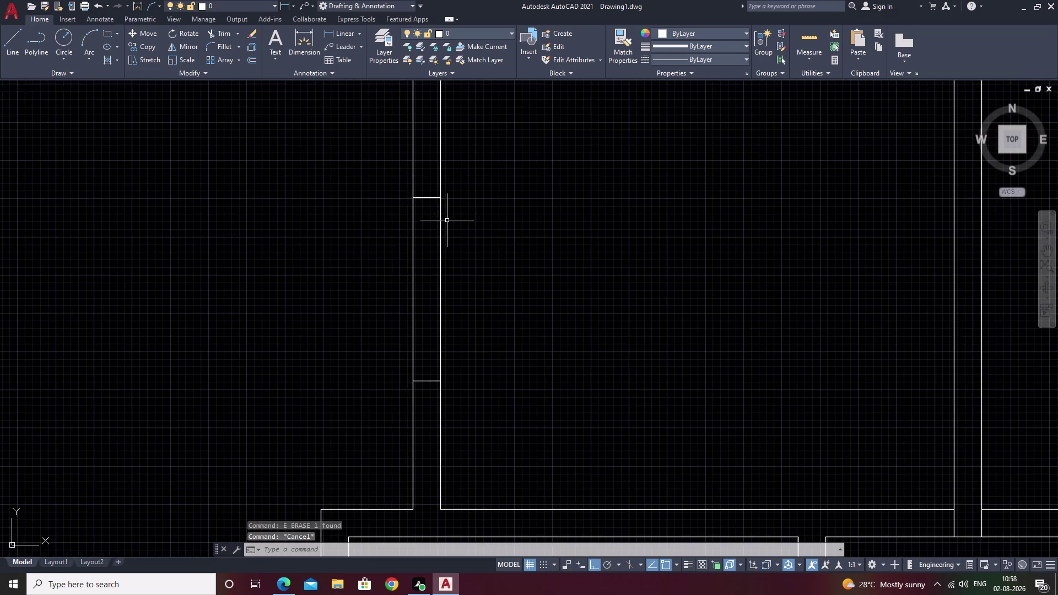
scroll(up, 3)
scroll(down, 3)
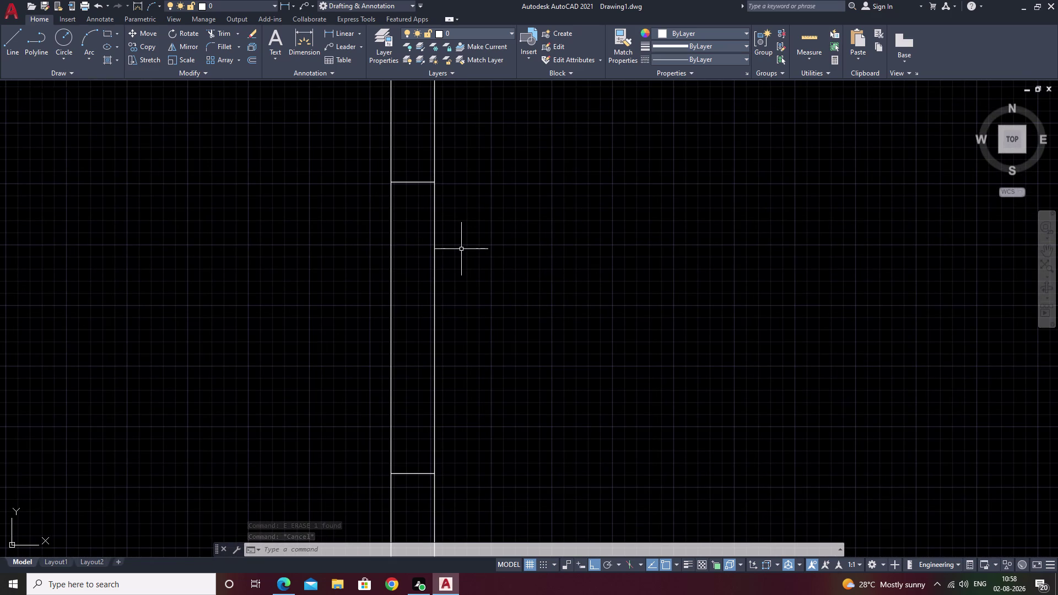
Attempt a 1-inch offset of the right wall line, then cancel it.
text(o)
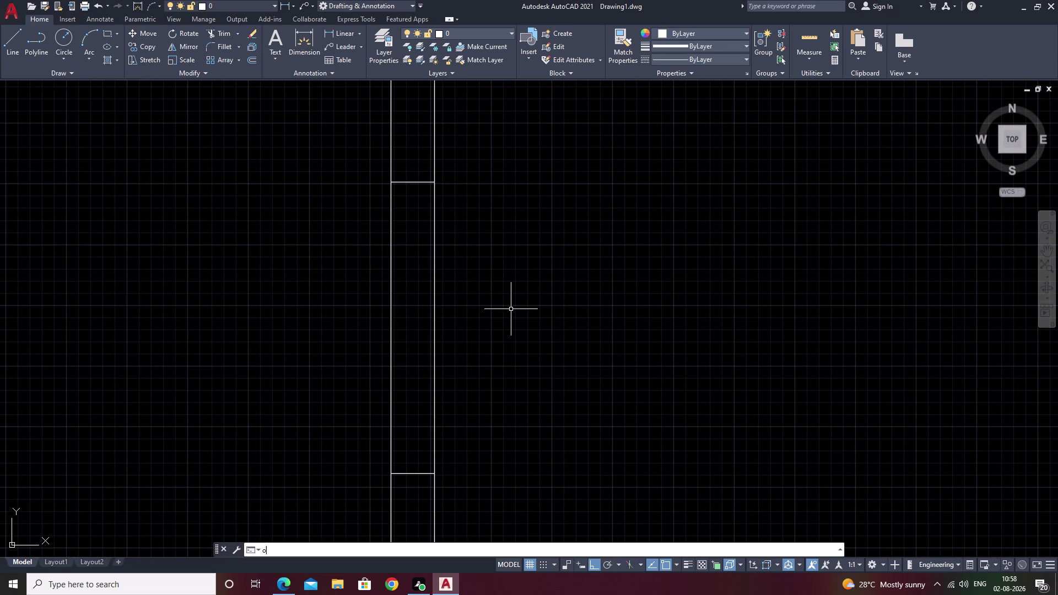
key(space)
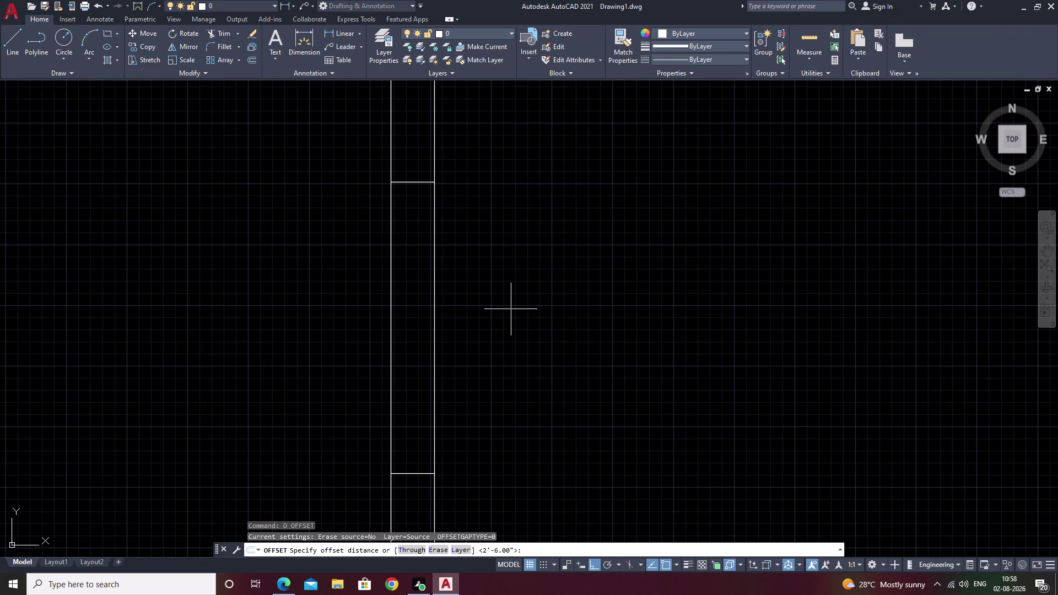
key(1)
key(l)
key(space)
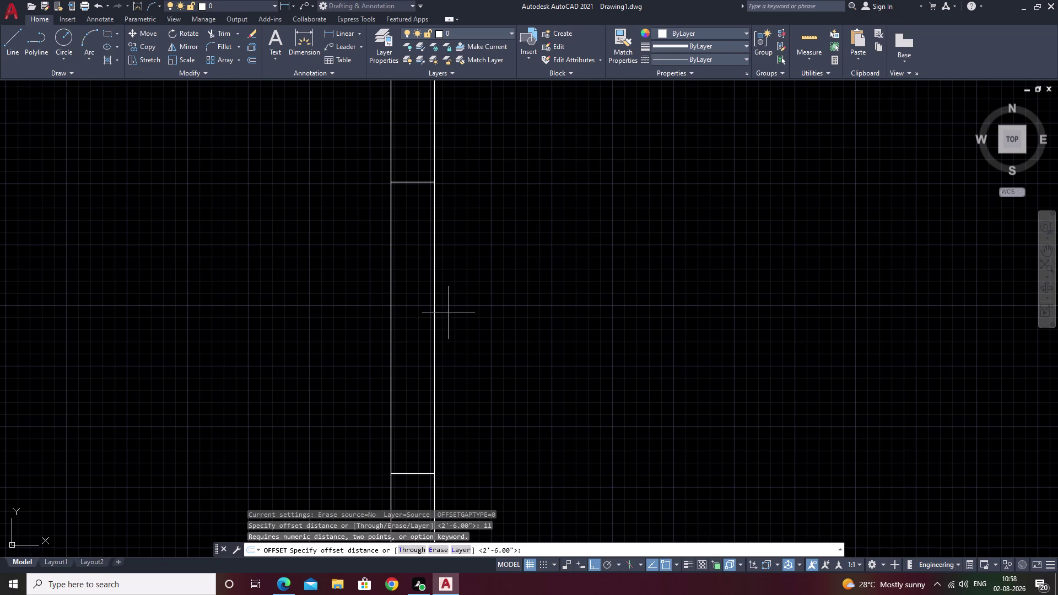
key(Escape)
text(o 1)
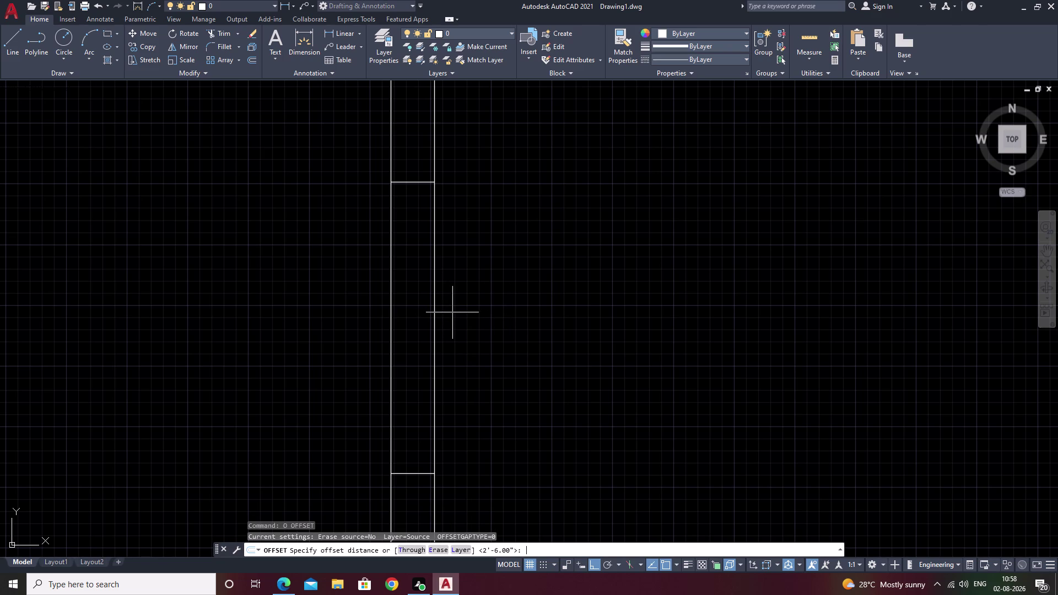
text(')
key(space)
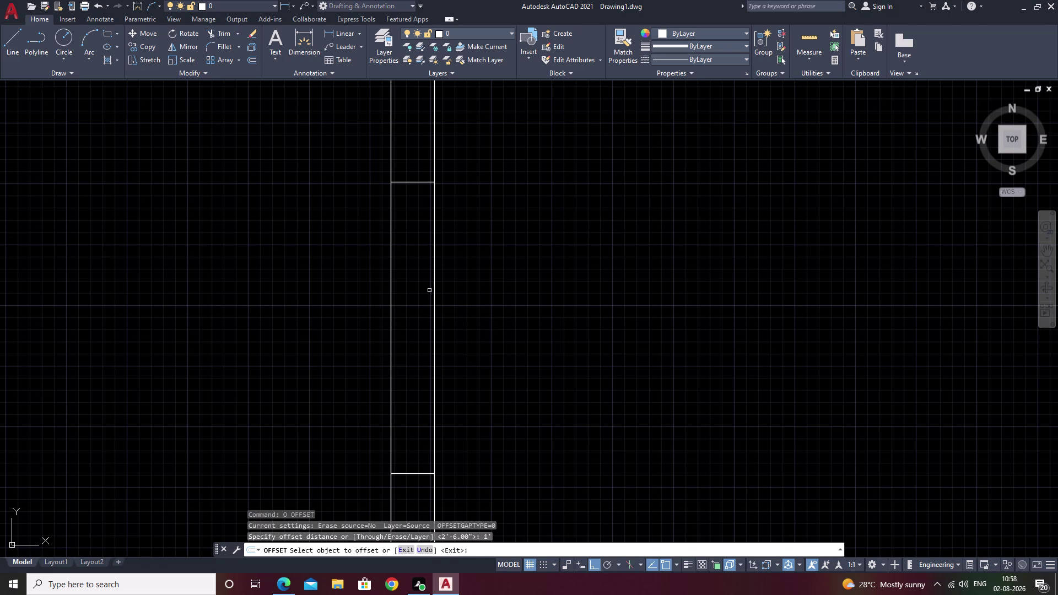
click(433, 290)
key(Escape)
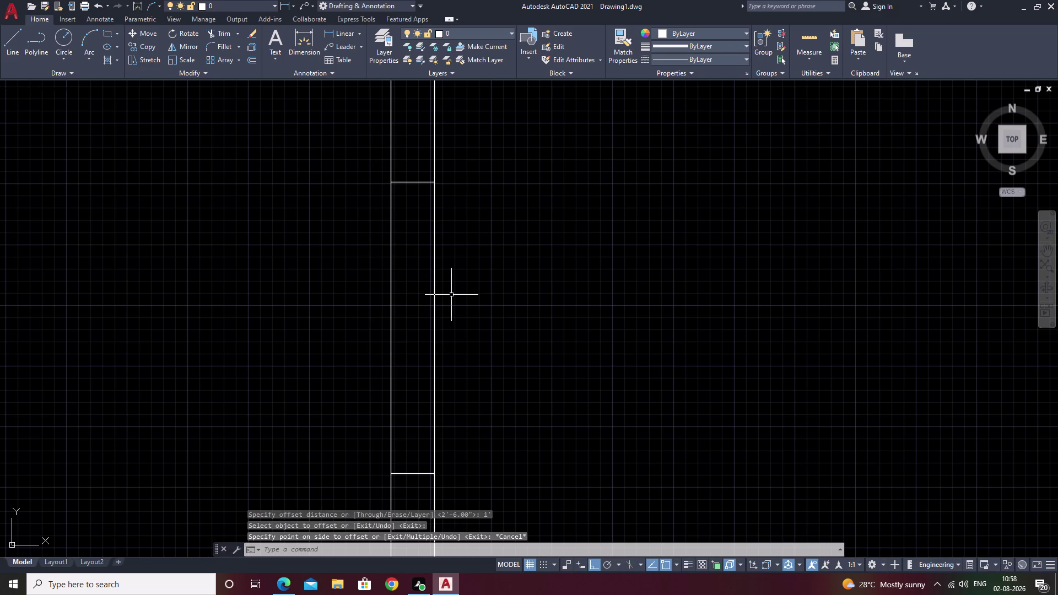
Offset the right wall line 1 inch inward, then erase that trial copy.
key(o)
key(space)
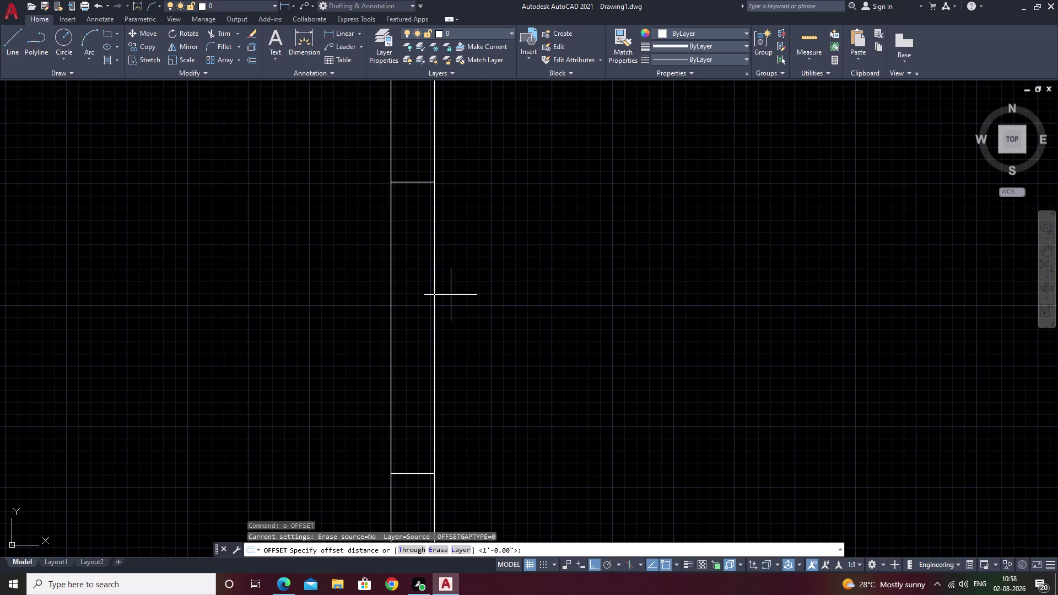
text(1')
key(BackSpace)
key(space)
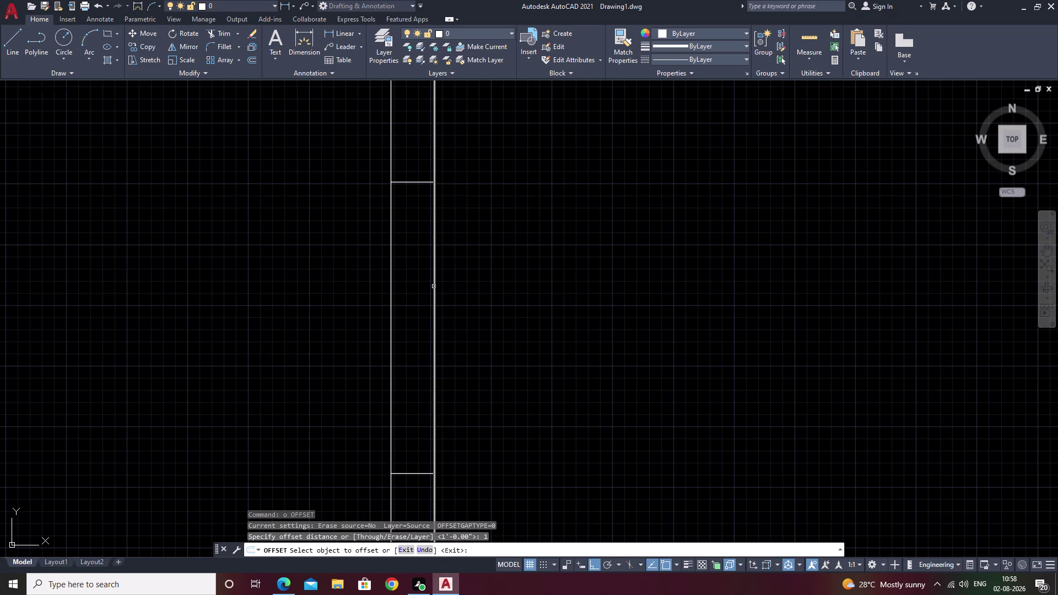
double_click(434, 286)
click(424, 288)
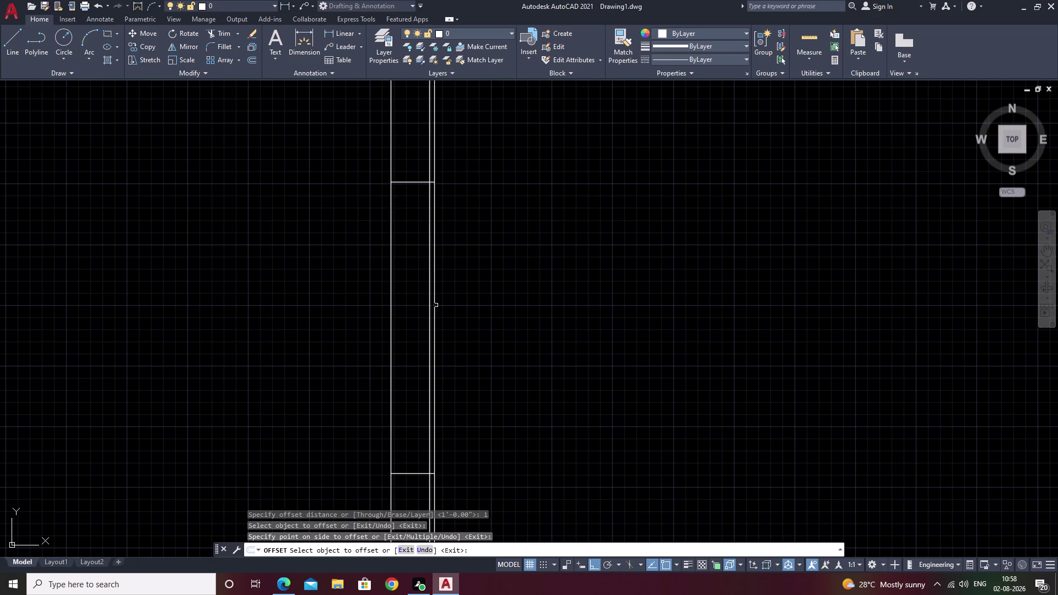
key(Escape)
click(429, 305)
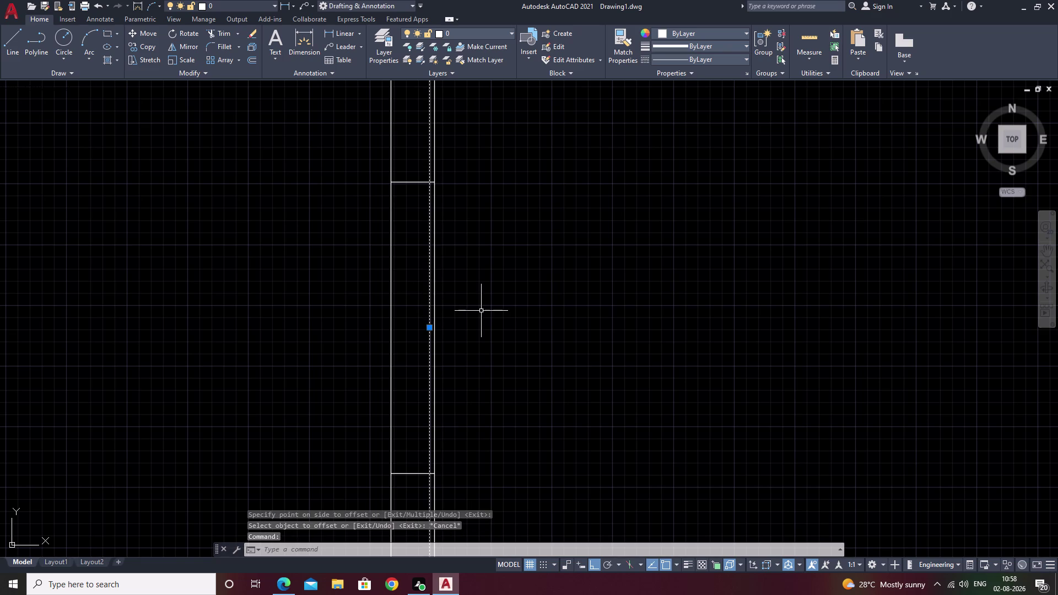
text(e)
key(space)
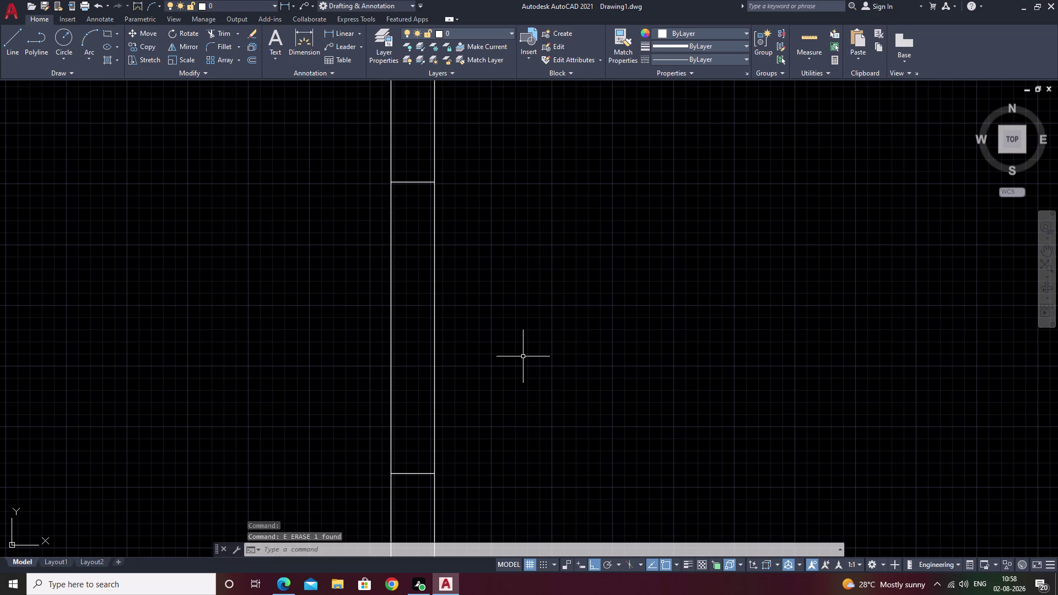
Offset both the right and left wall lines 3 inches inward.
text(o)
key(space)
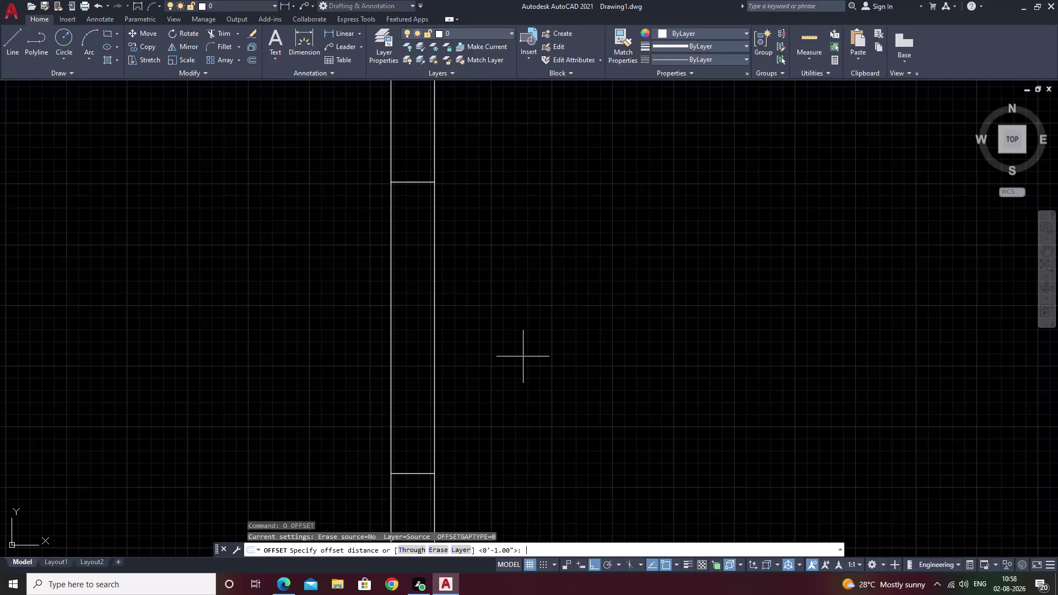
text(3)
key(space)
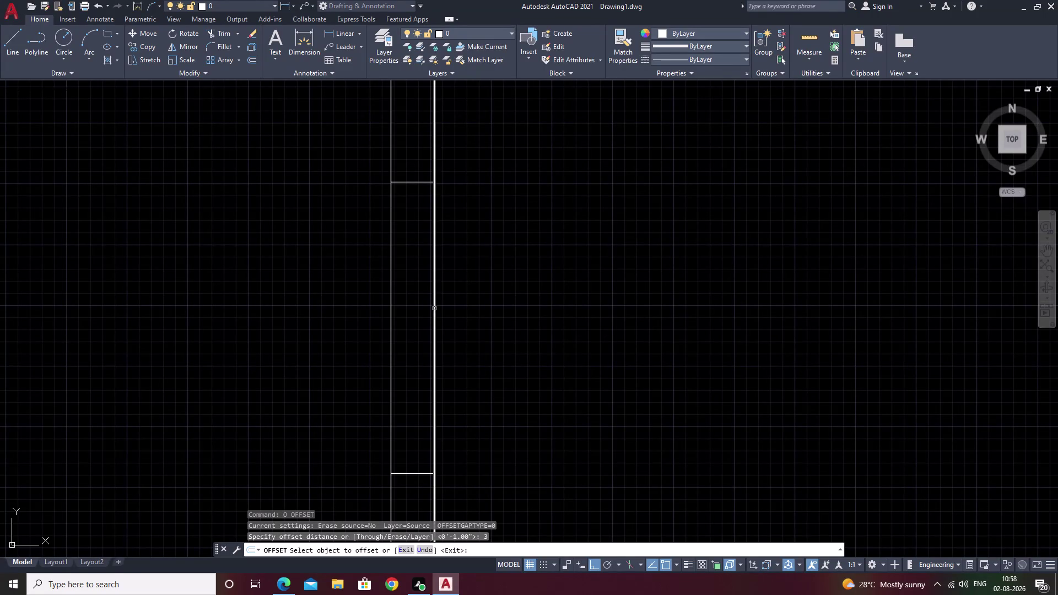
click(434, 309)
click(421, 310)
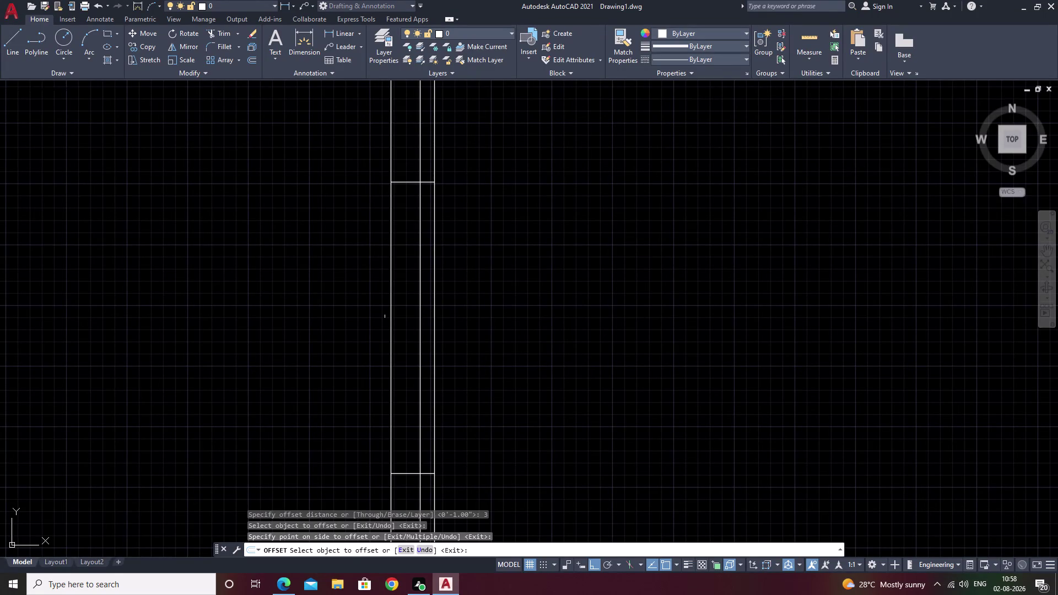
click(390, 314)
click(404, 312)
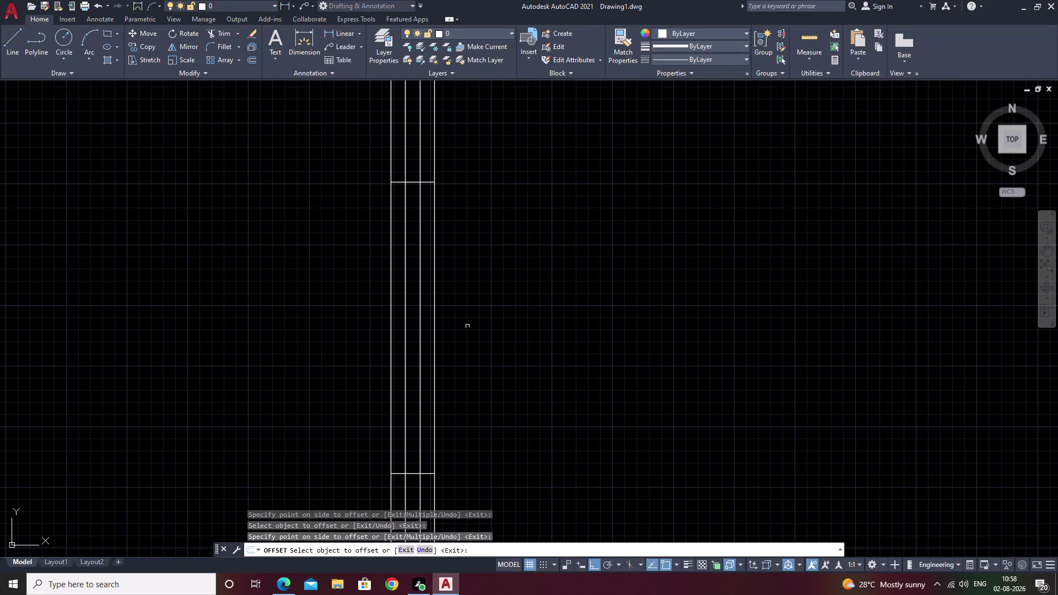
key(Escape)
Start TR and sketch a trim fence across the frame lines, then cancel it.
text(t)
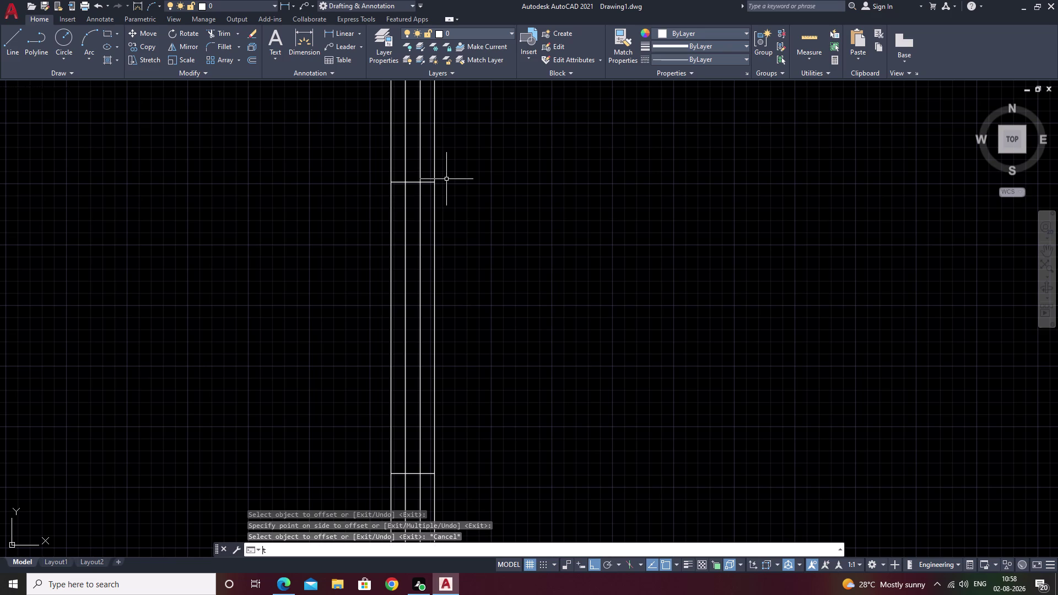
text(r)
key(space)
drag(421, 167, 403, 168)
click(403, 167)
scroll(down, 3)
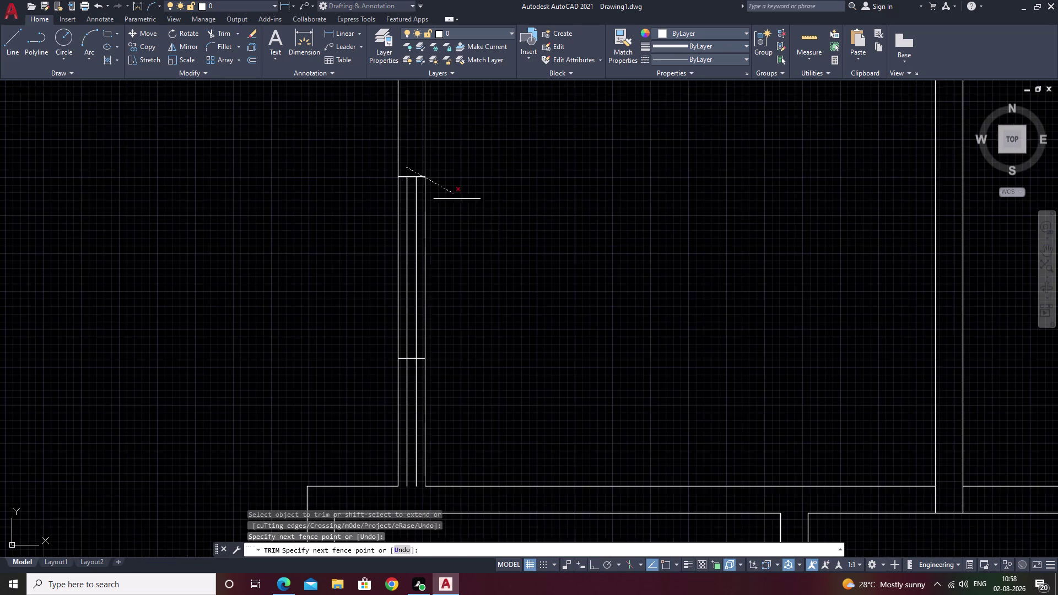
middle_drag(506, 247, 527, 188)
key(Escape)
Restart trim with a fence across the inner lines beyond the window.
scroll(down, 3)
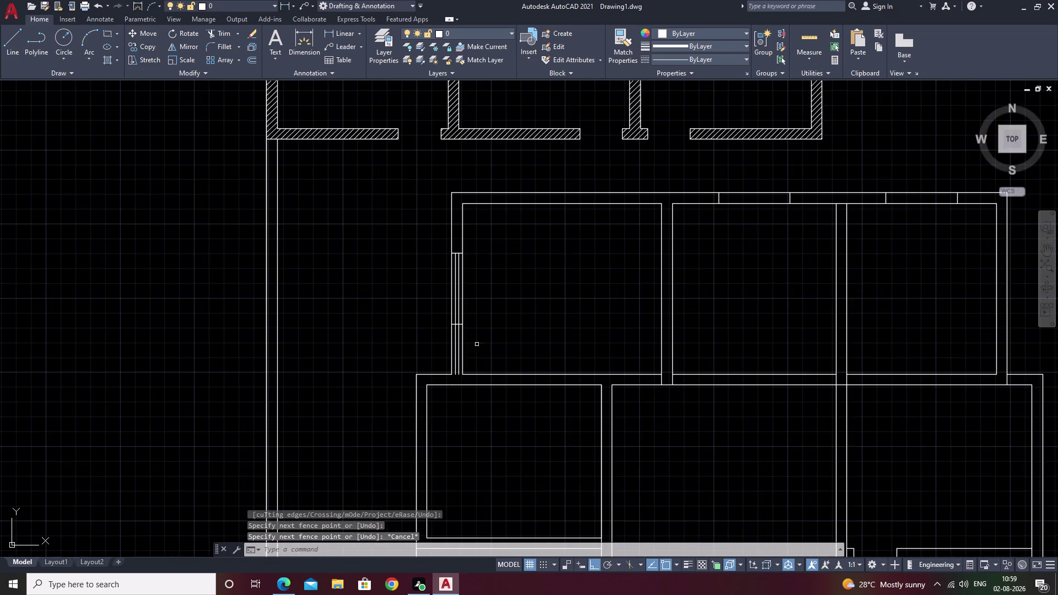
scroll(up, 3)
key(space)
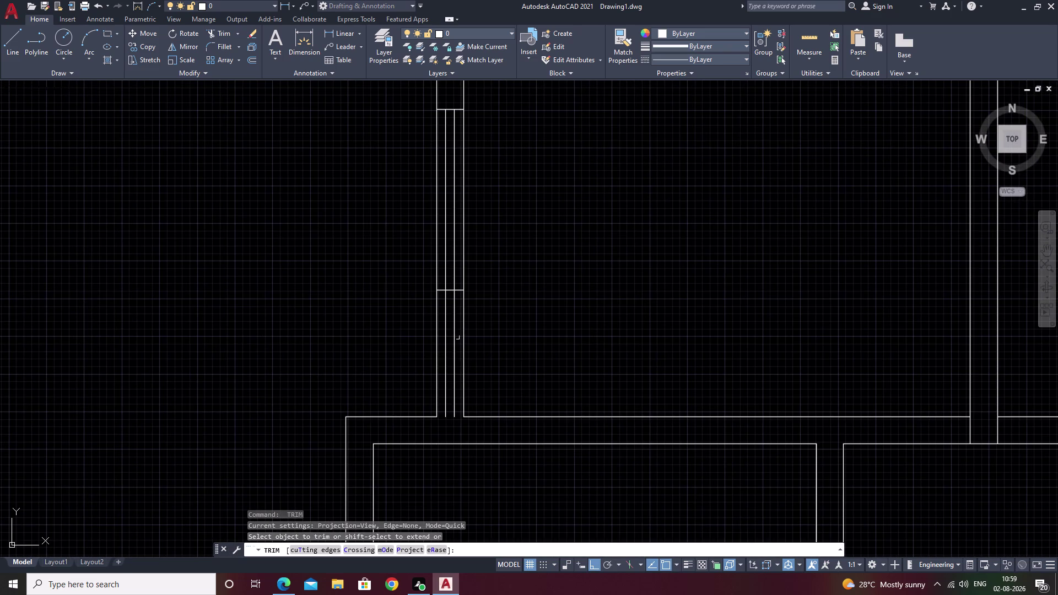
scroll(up, 3)
drag(462, 326, 429, 340)
scroll(down, 3)
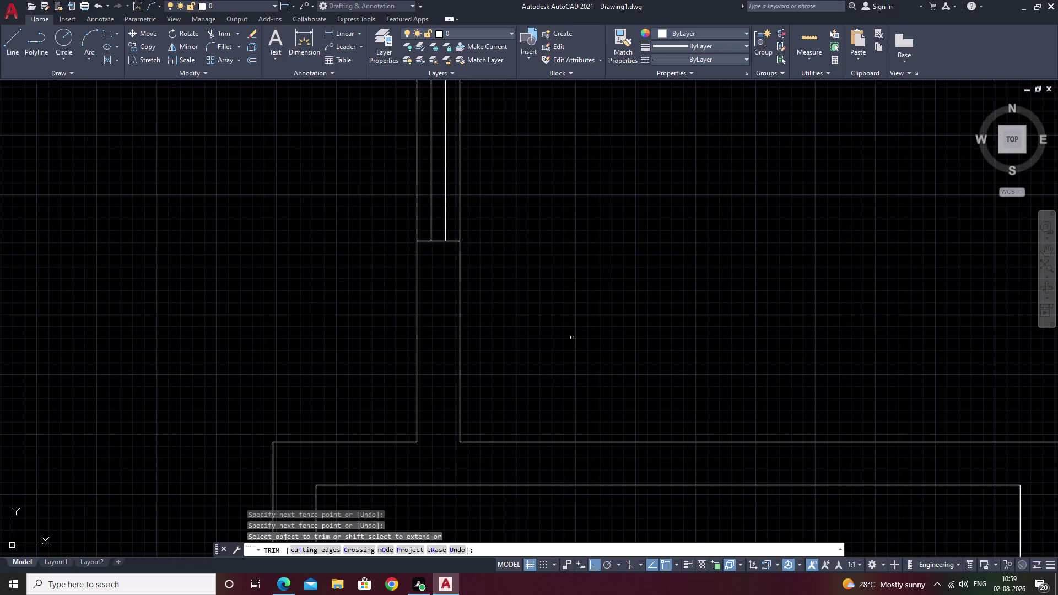
middle_drag(575, 332, 554, 411)
scroll(down, 3)
middle_drag(563, 282, 554, 341)
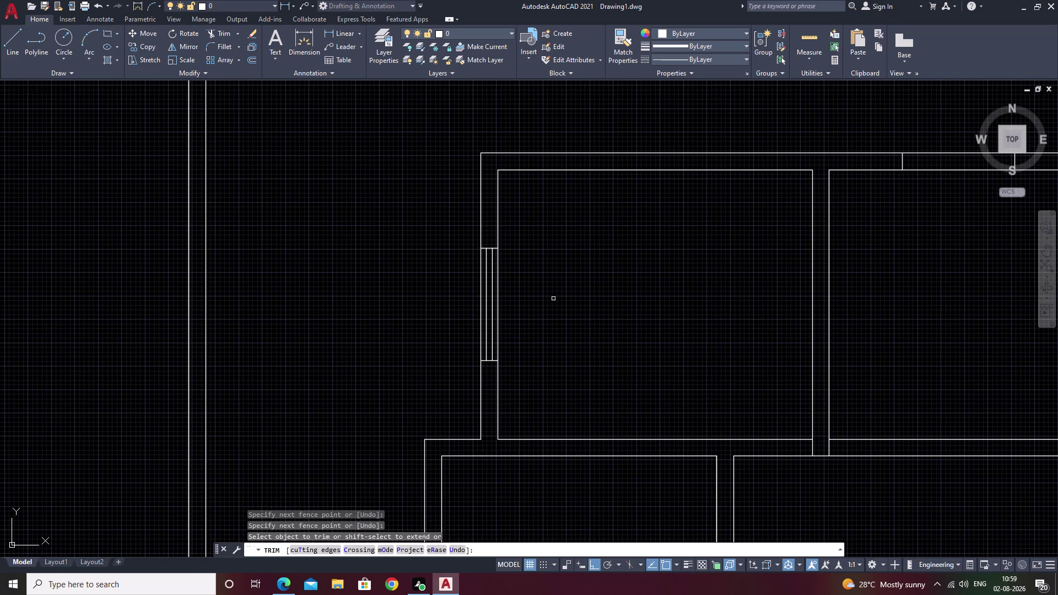
scroll(up, 3)
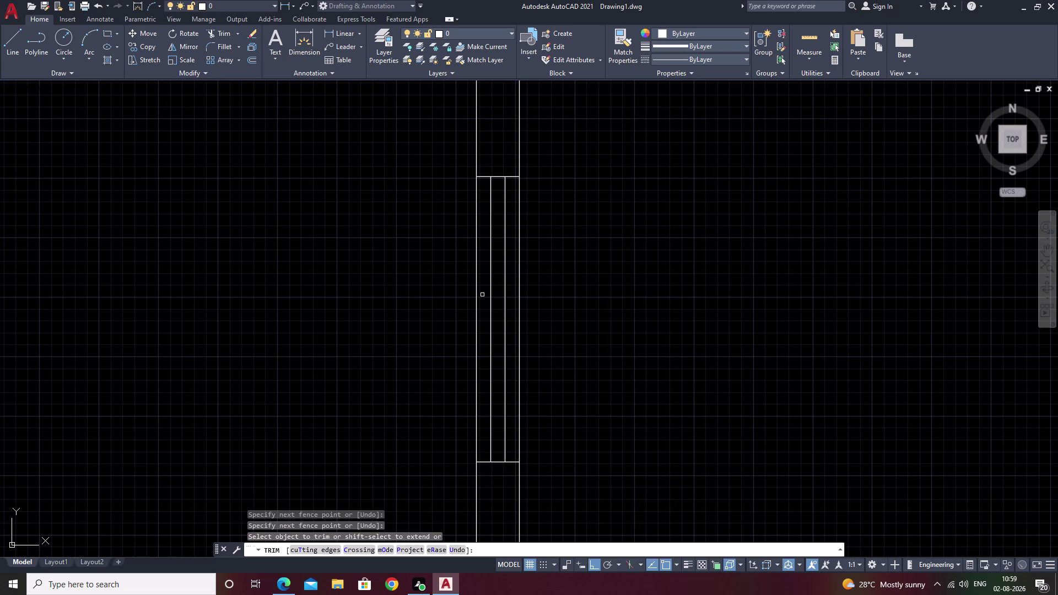
scroll(up, 3)
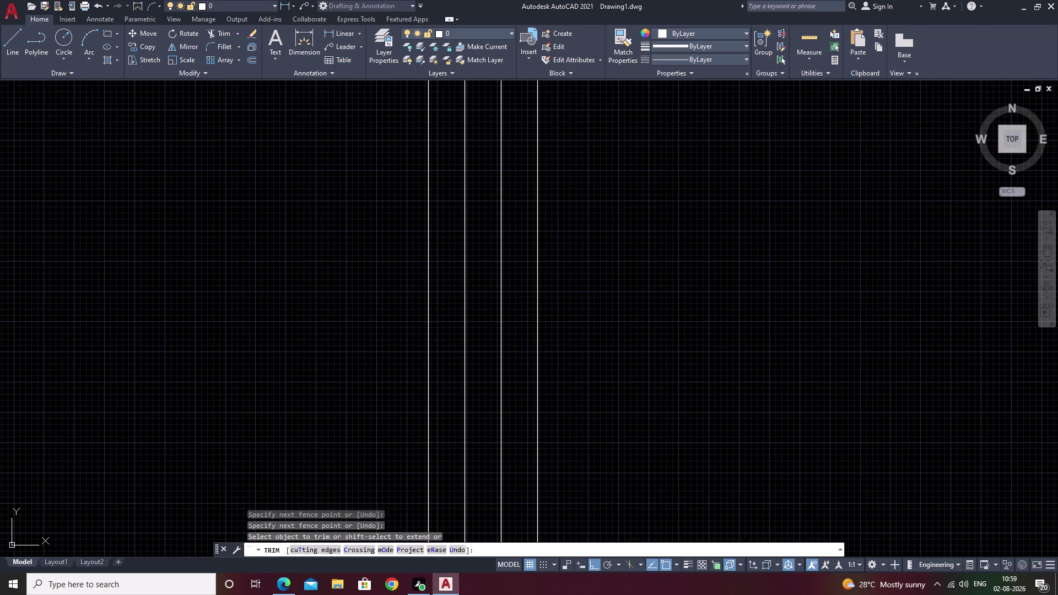
Undo the trim attempts repeatedly and cancel the trim command.
key(ctrl+z)
key(ctrl+z)
key(ctrl+z)
key(ctrl+z)
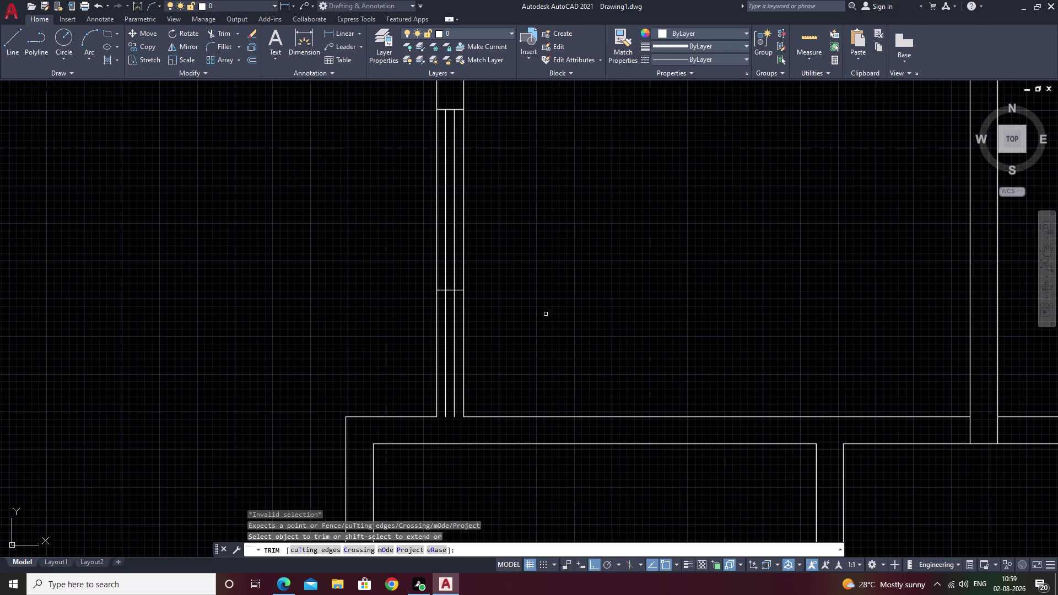
key(ctrl+z)
key(ctrl+z)
key(Escape)
key(ctrl+z)
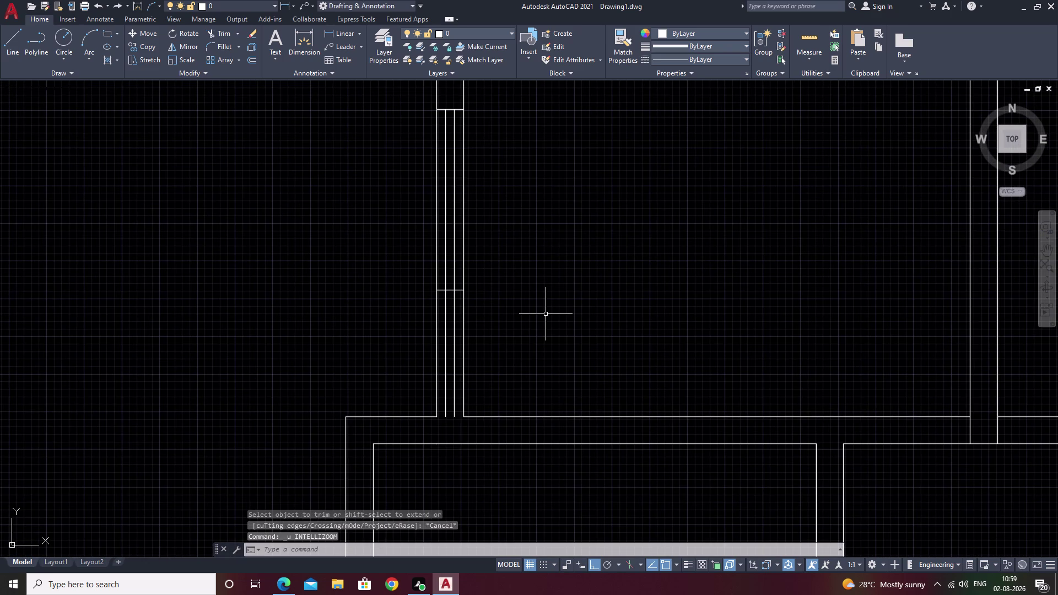
Undo the trim and the 3-inch frame lines.
key(ctrl+z)
key(ctrl+z)
key(ctrl+z)
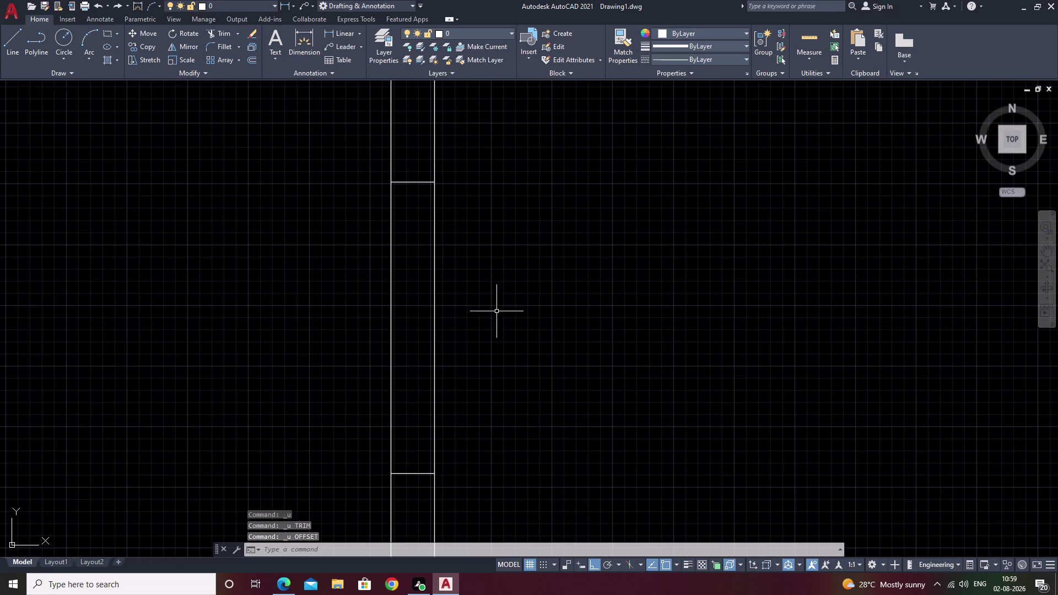
key(Escape)
Offset both the right and left wall lines 2 inches inward.
text(o)
key(space)
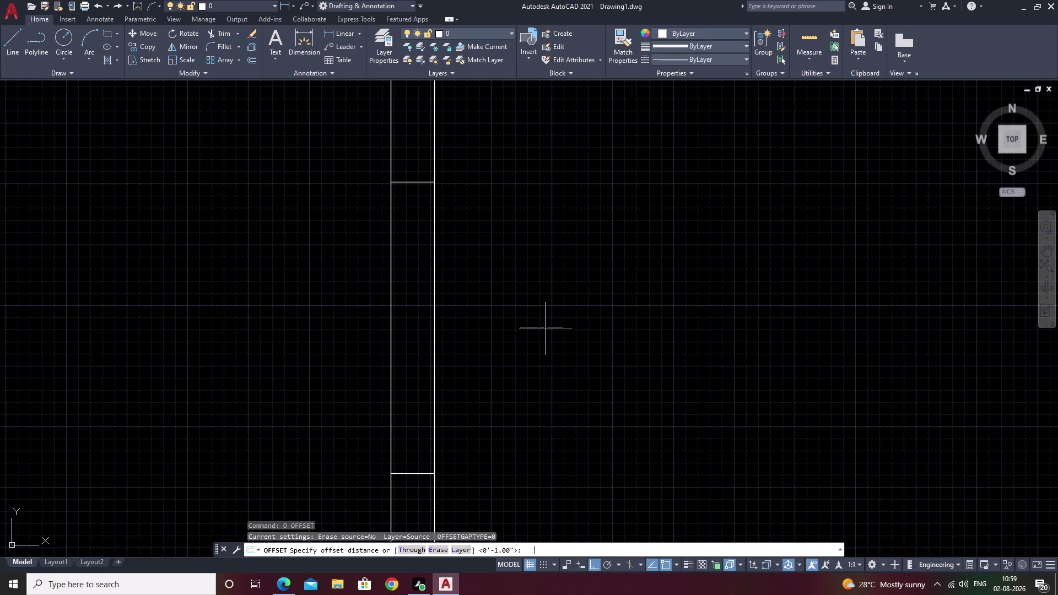
text(2)
key(space)
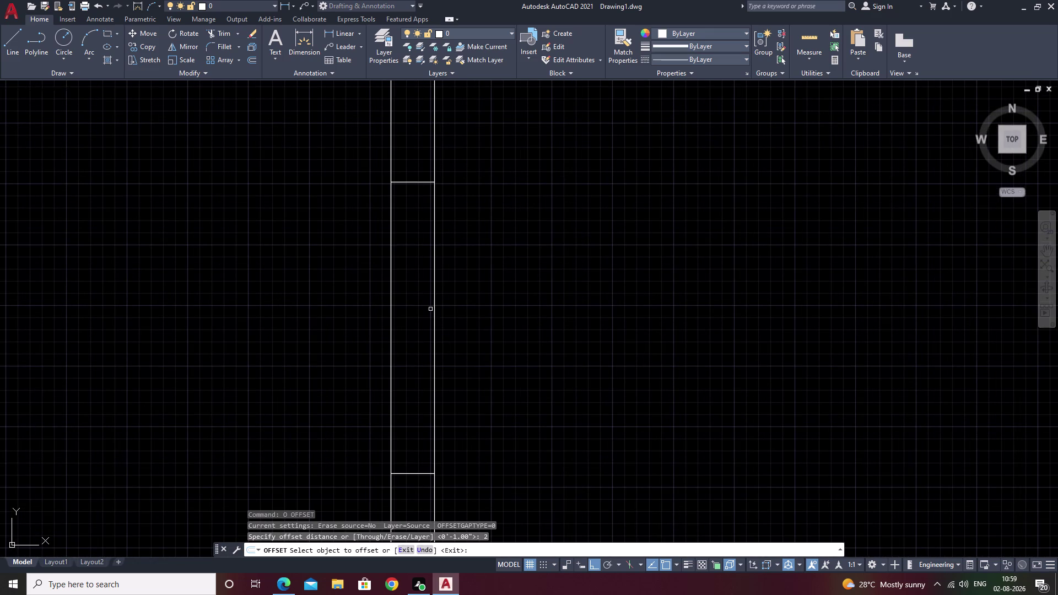
click(433, 305)
click(416, 311)
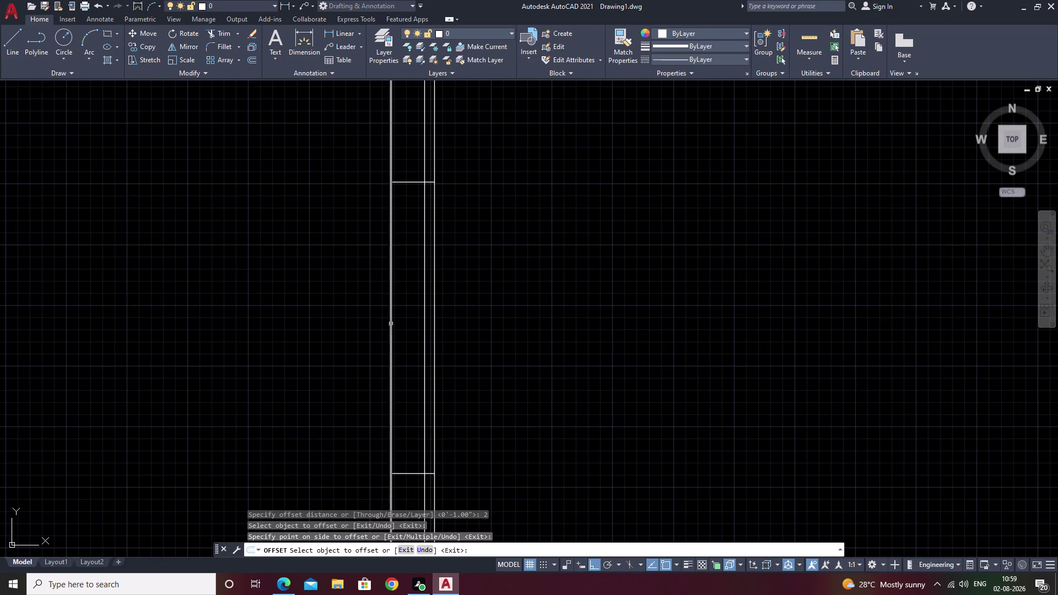
click(391, 324)
click(404, 323)
Trim the frame line segments crossing the wall at the first junction.
key(Escape)
text(tr)
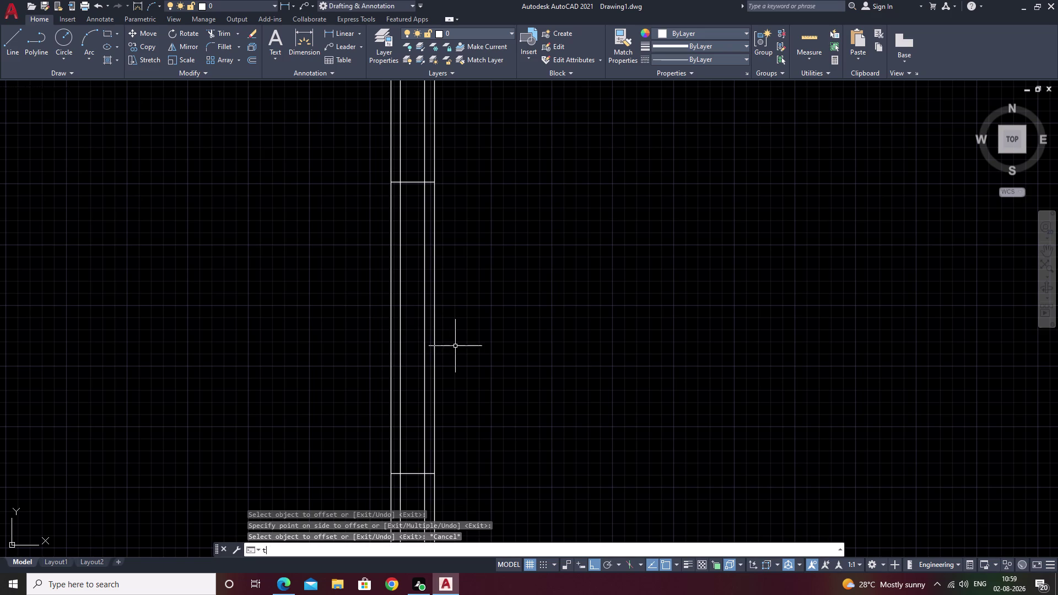
key(space)
scroll(up, 3)
middle_drag(386, 181, 733, 570)
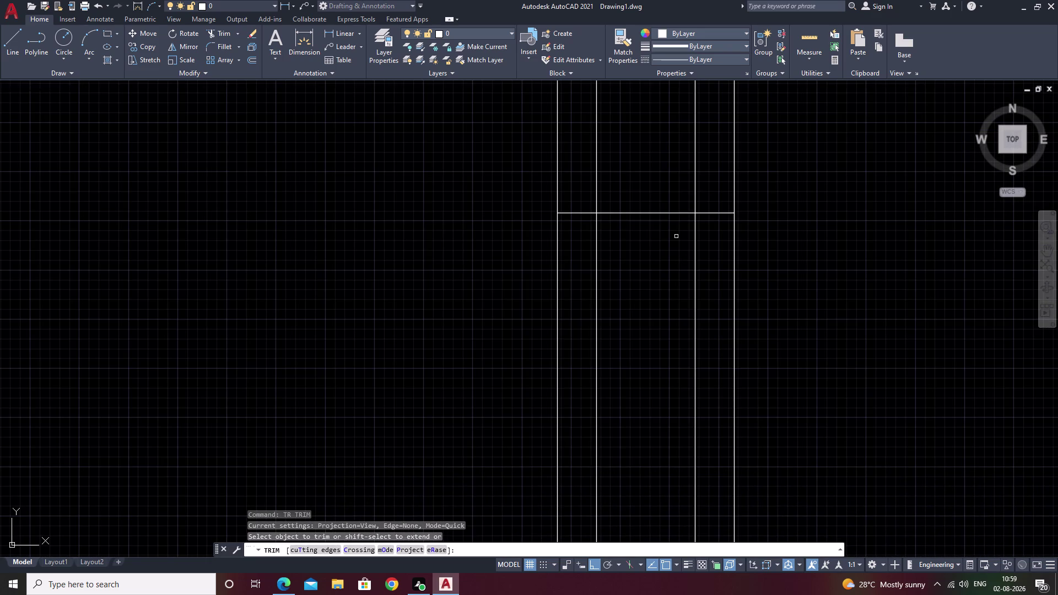
drag(705, 189, 598, 190)
scroll(down, 3)
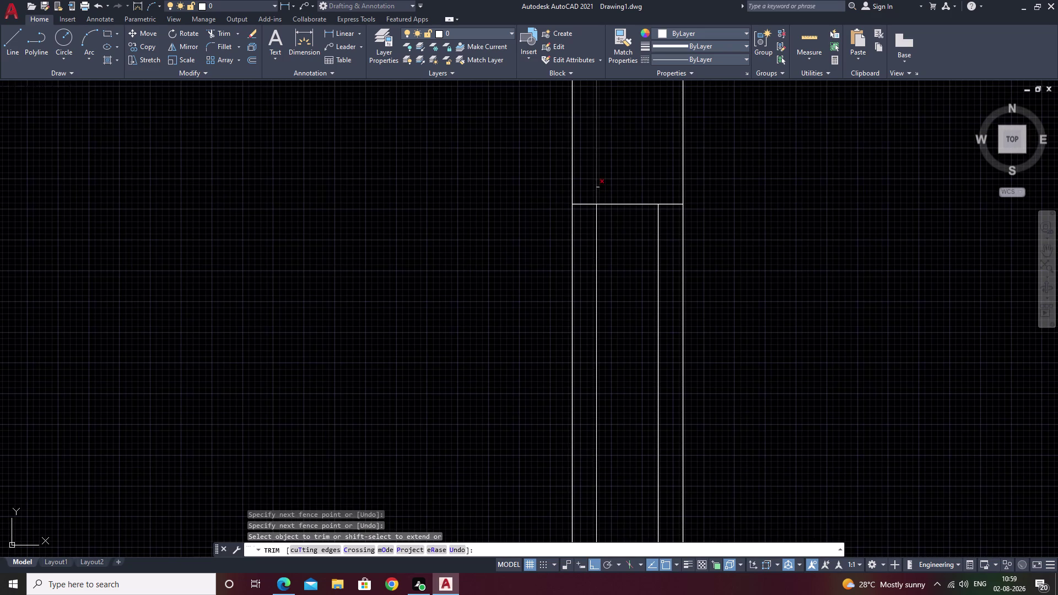
double_click(597, 184)
scroll(down, 3)
middle_drag(609, 303, 633, 189)
middle_drag(633, 257, 645, 186)
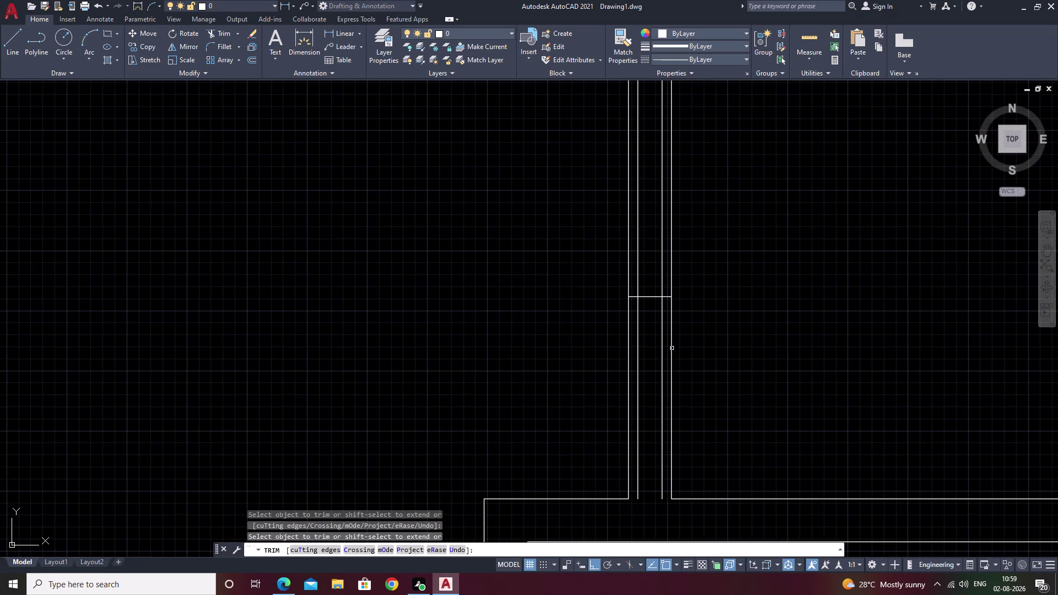
scroll(up, 3)
Trim the lines crossing the partition wall junction.
drag(680, 291, 608, 313)
scroll(down, 3)
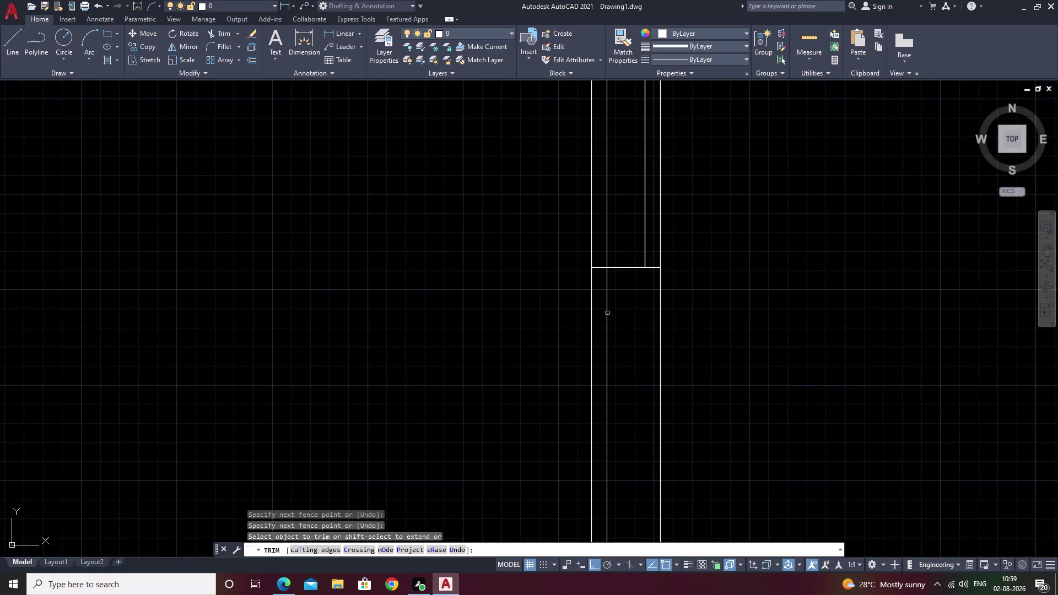
click(613, 305)
drag(612, 306, 601, 315)
scroll(down, 3)
middle_drag(764, 274, 724, 292)
key(Escape)
Restart trimming and cut the crossing segments at the next junction.
scroll(up, 3)
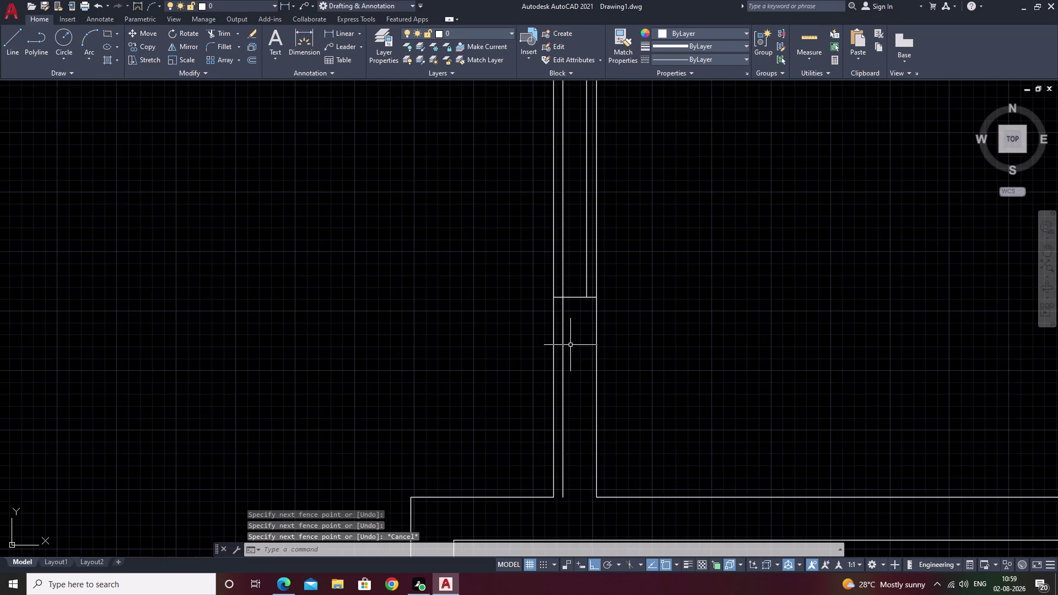
scroll(up, 3)
key(space)
drag(564, 323, 539, 339)
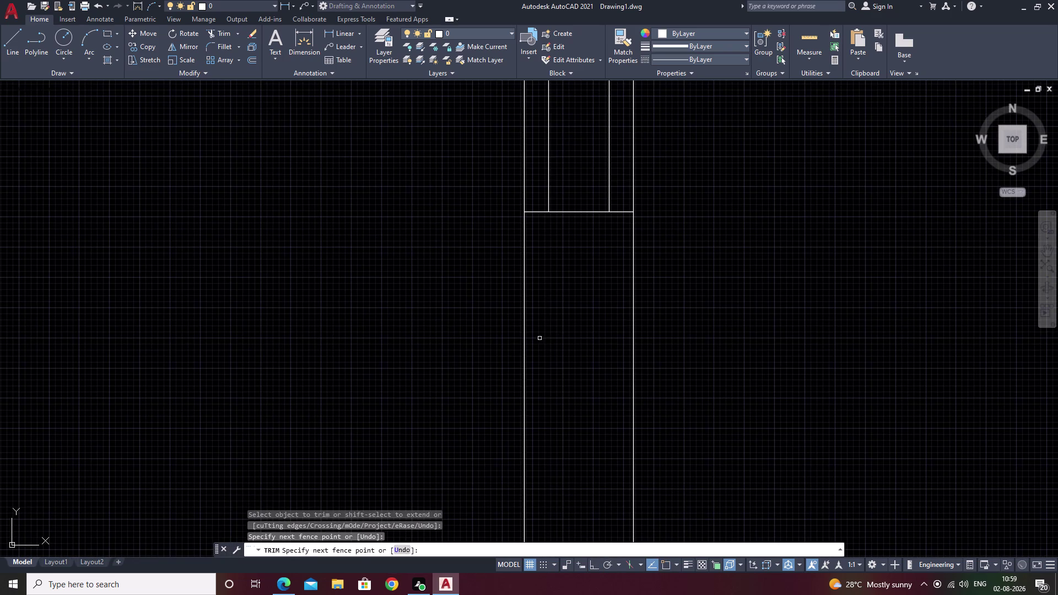
scroll(down, 3)
scroll(down, 3)
middle_drag(794, 261, 542, 379)
key(Escape)
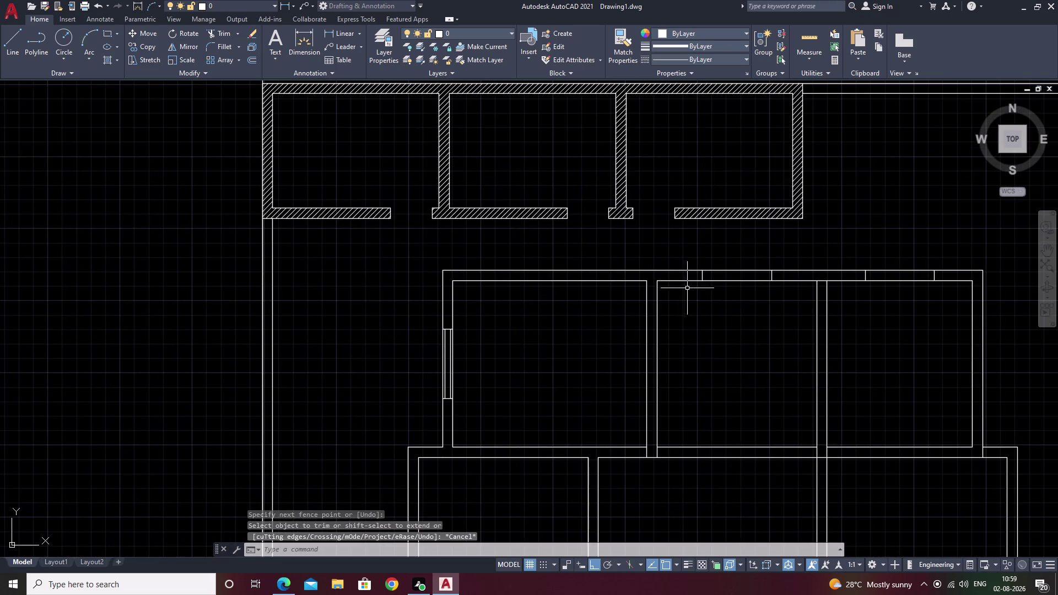
Pan to the wall above the rooms and pick two points to measure an offset distance.
scroll(up, 3)
middle_drag(761, 284, 417, 395)
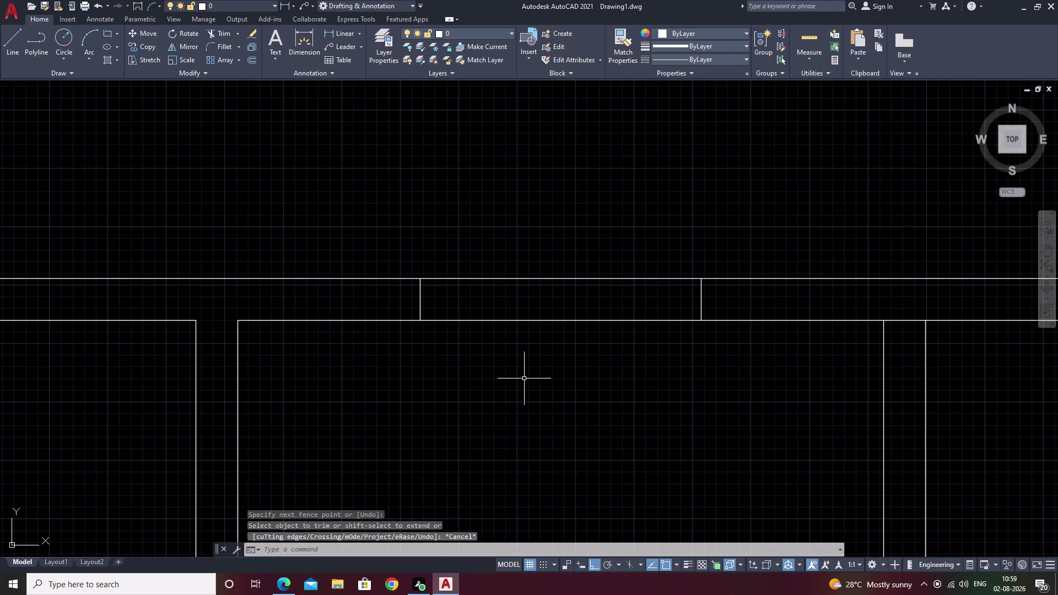
text(o)
key(space)
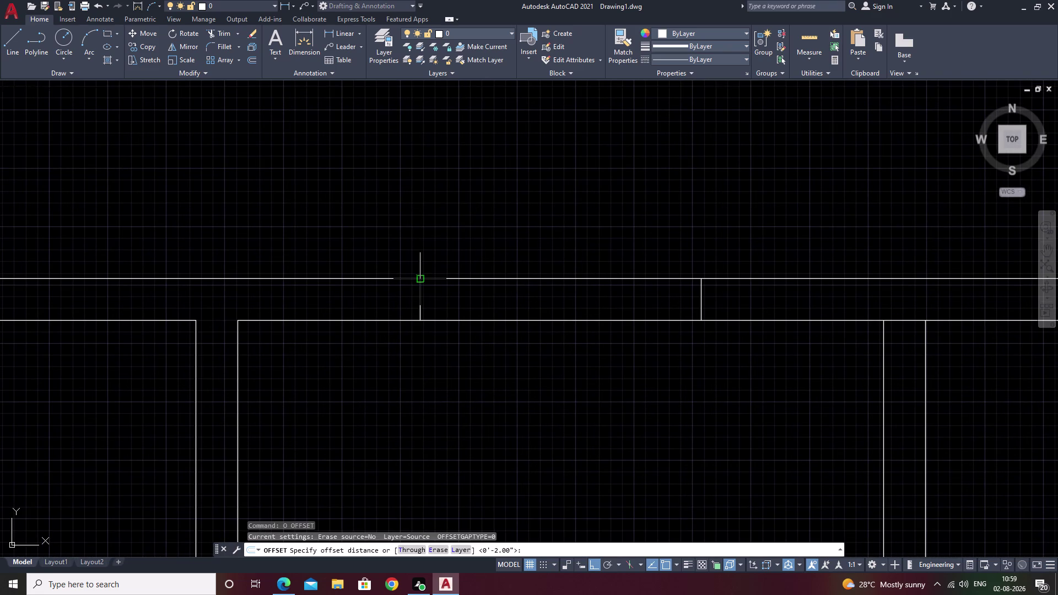
click(421, 278)
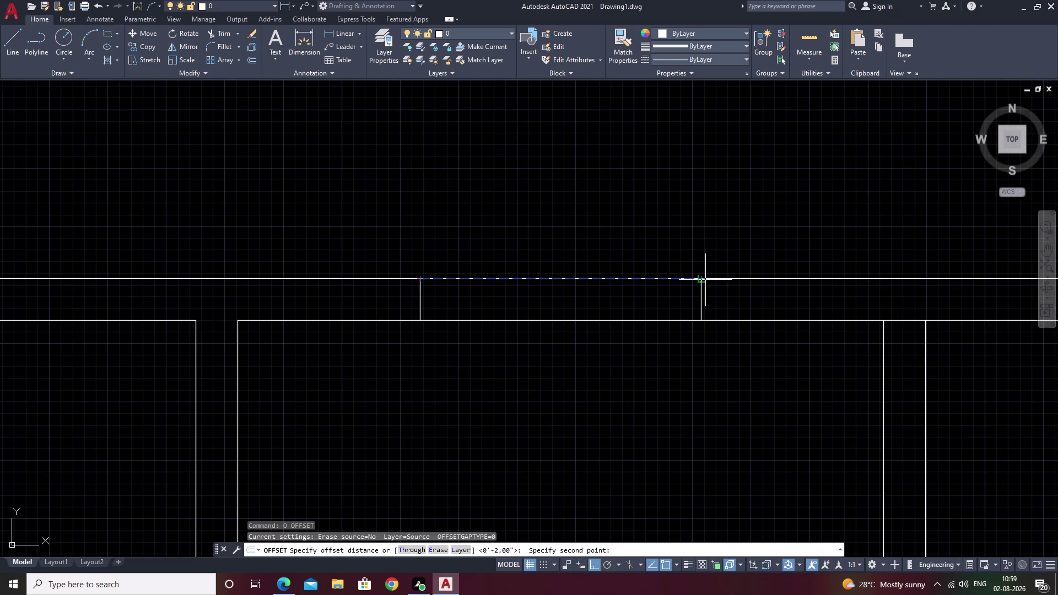
click(703, 279)
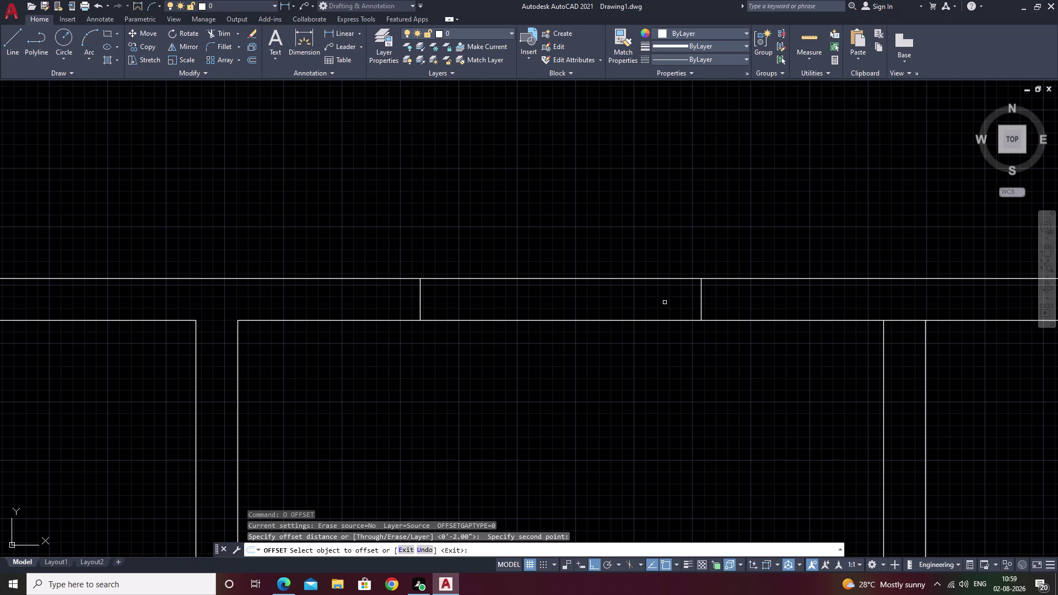
Try offsetting a wall line by 2, then cancel it and an abandoned LINE command.
text(o)
key(space)
text(2)
key(space)
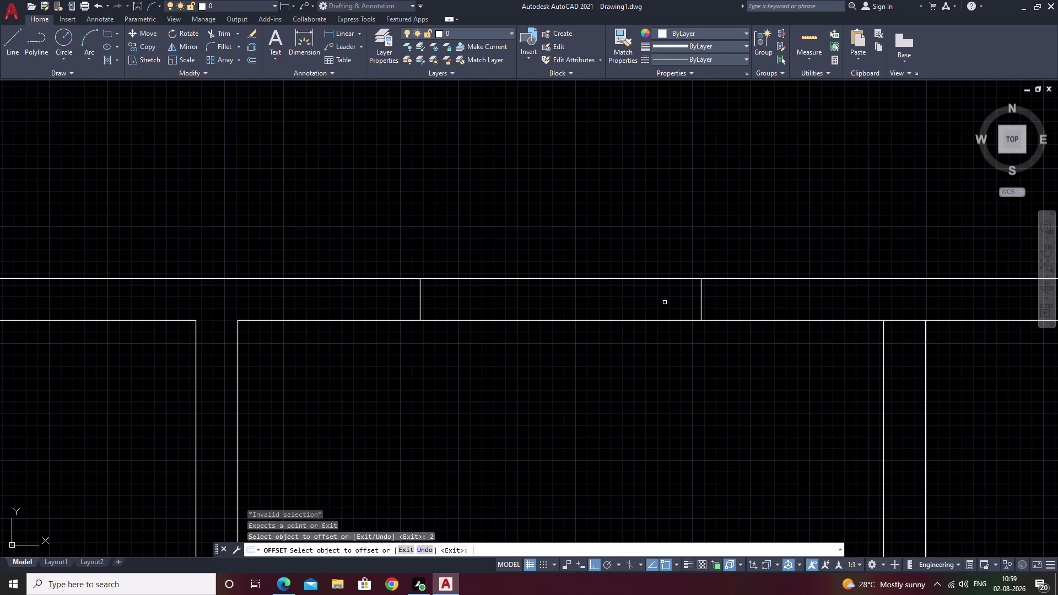
click(615, 279)
click(610, 296)
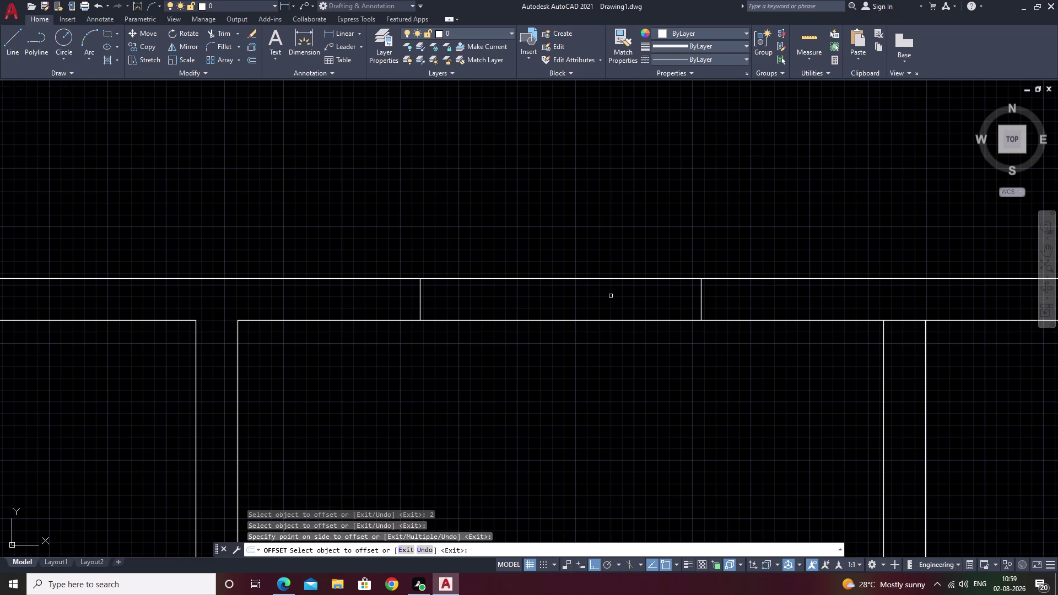
key(Escape)
click(600, 279)
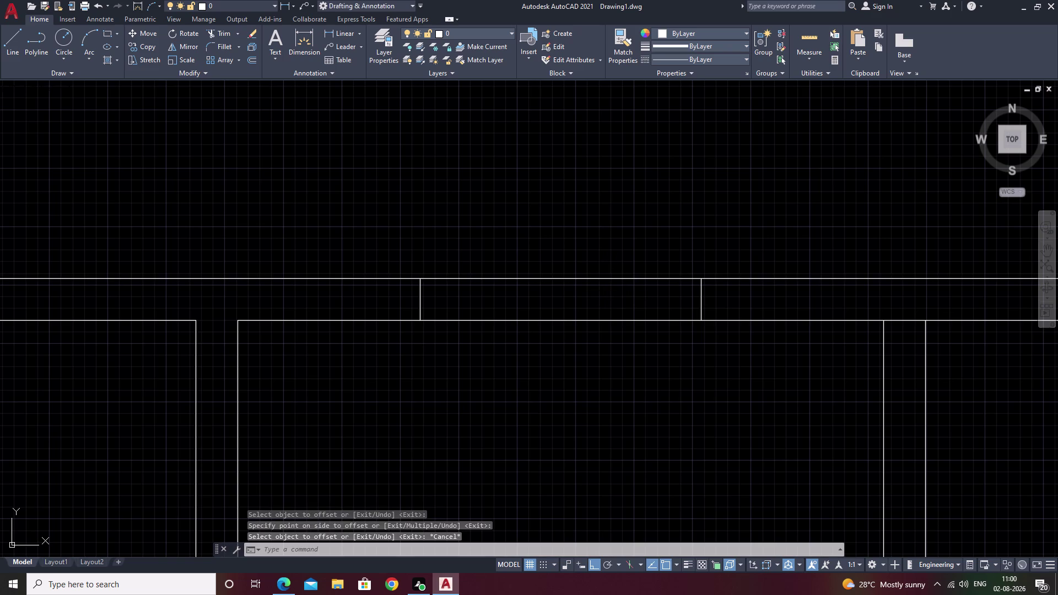
key(Escape)
text(l)
key(space)
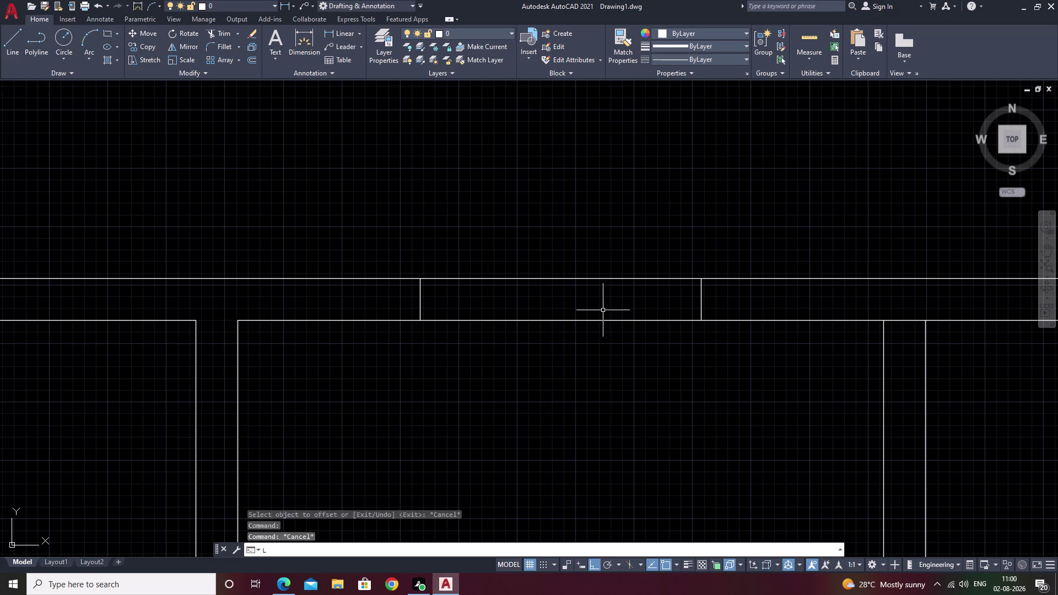
key(Escape)
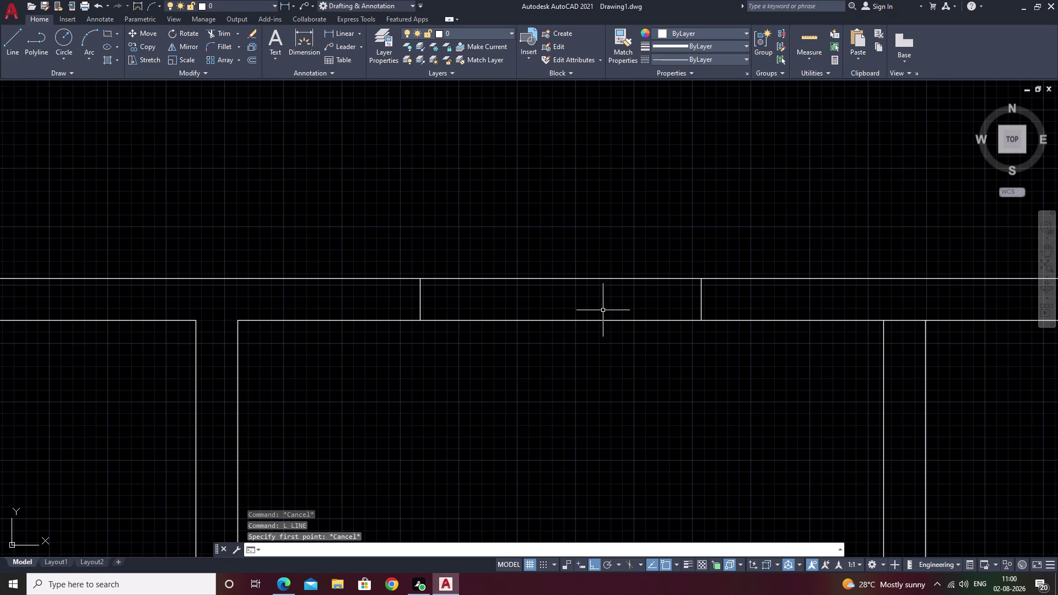
Offset the top wall's two lines 2 units inward toward the rooms.
text(o)
key(space)
text(2)
key(space)
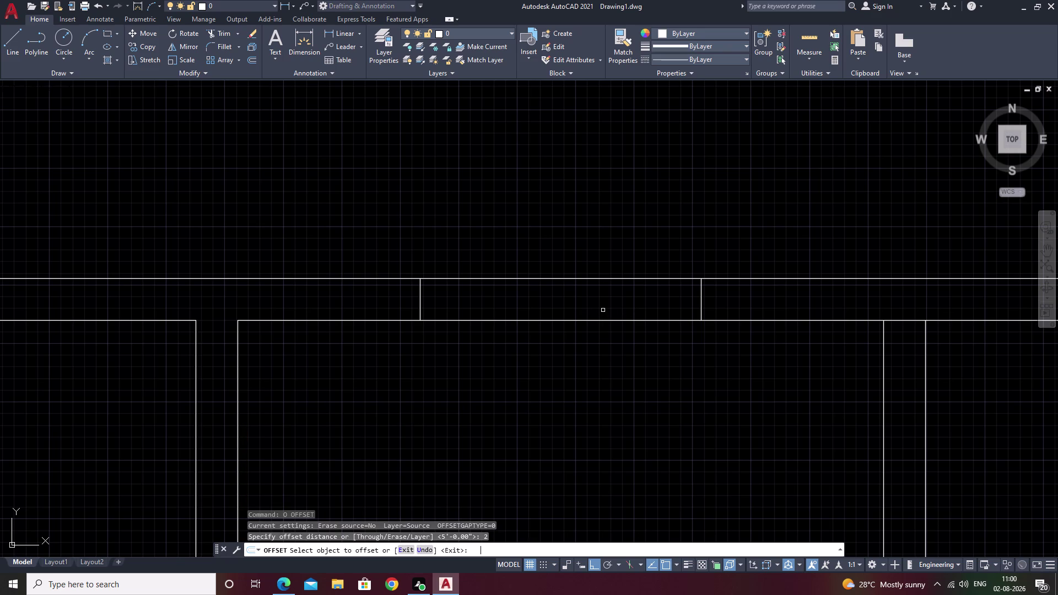
double_click(590, 279)
click(594, 300)
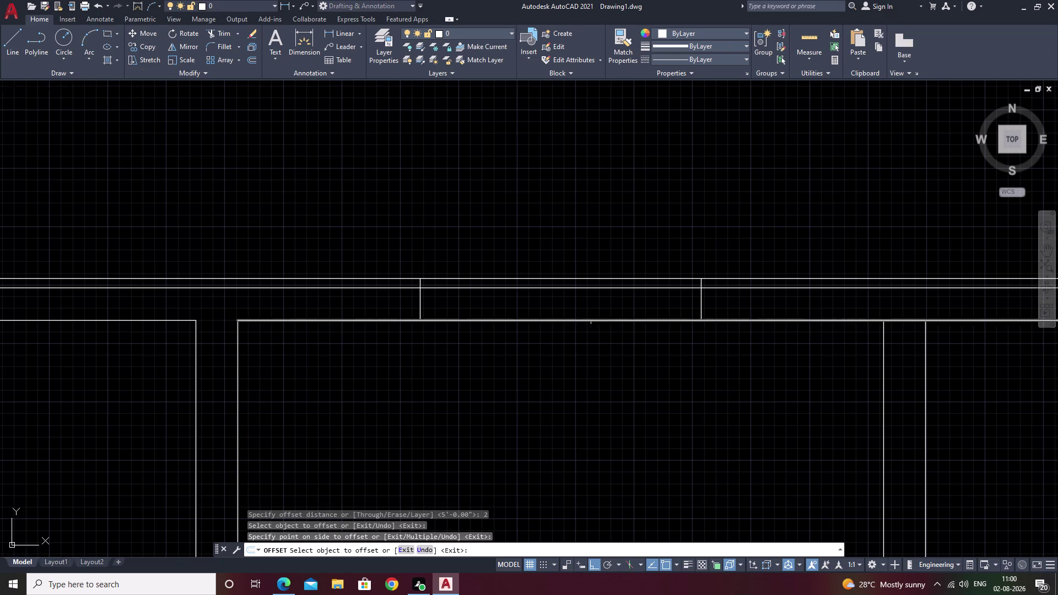
click(592, 320)
click(595, 304)
key(Escape)
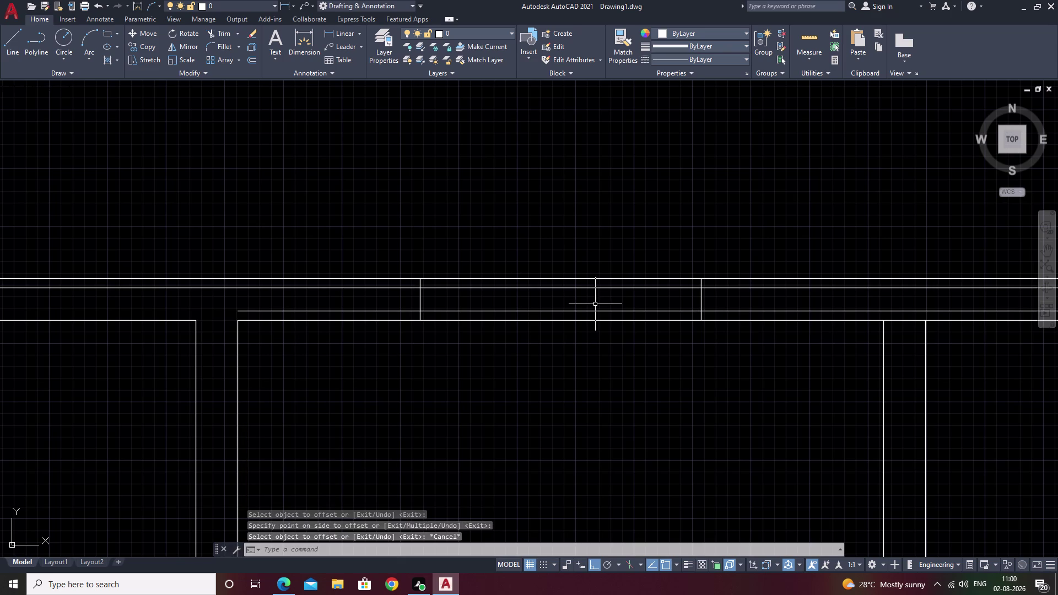
text(tr)
key(space)
scroll(up, 3)
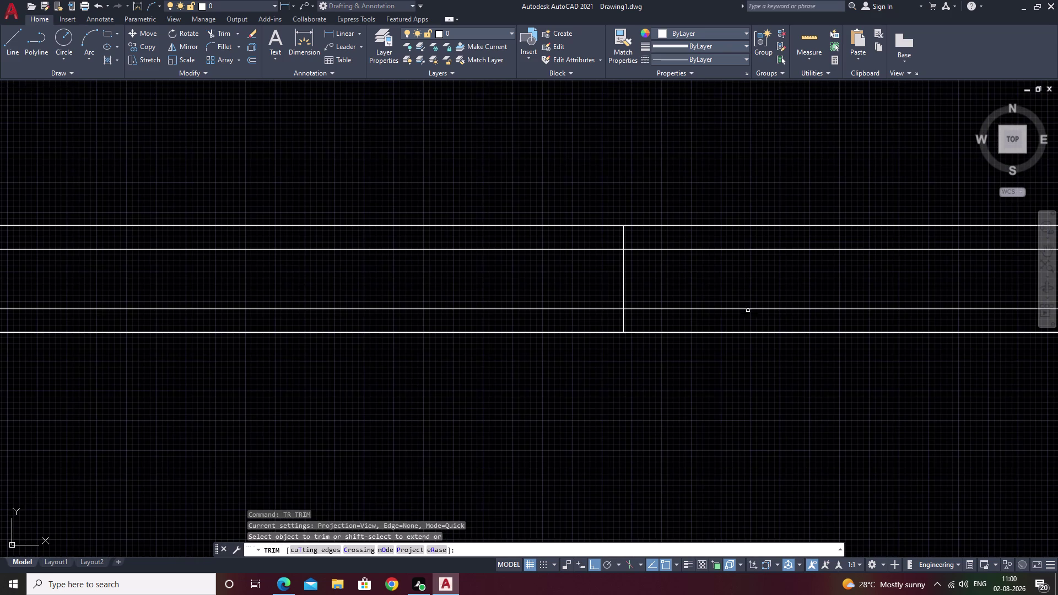
Trim the offset wall lines where they cross the partition and window opening.
click(677, 232)
drag(678, 233, 678, 321)
scroll(down, 3)
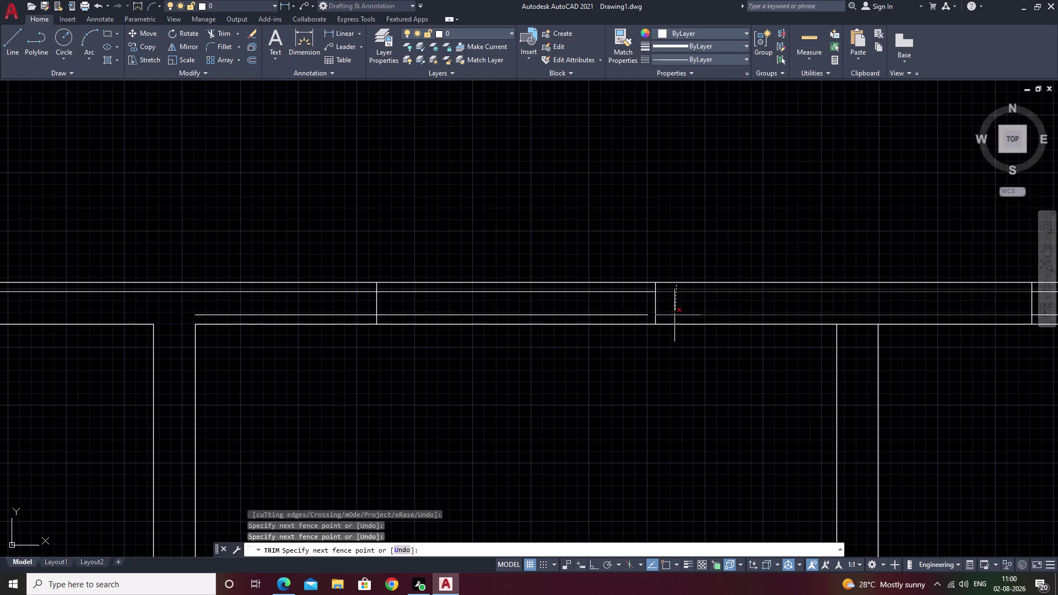
click(672, 319)
middle_drag(554, 302, 796, 300)
scroll(up, 3)
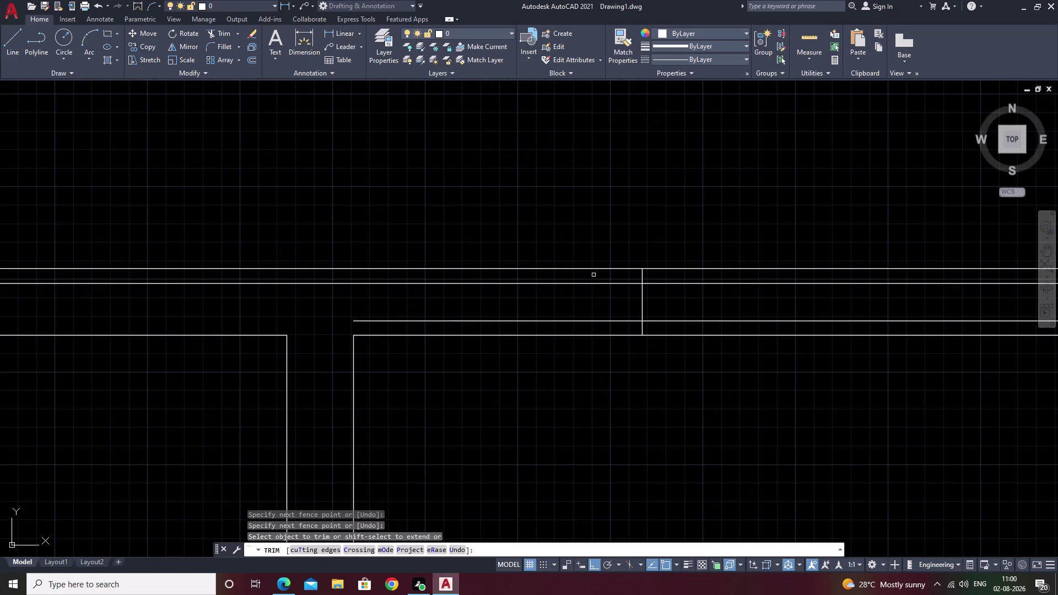
click(593, 274)
drag(593, 274, 602, 331)
scroll(down, 3)
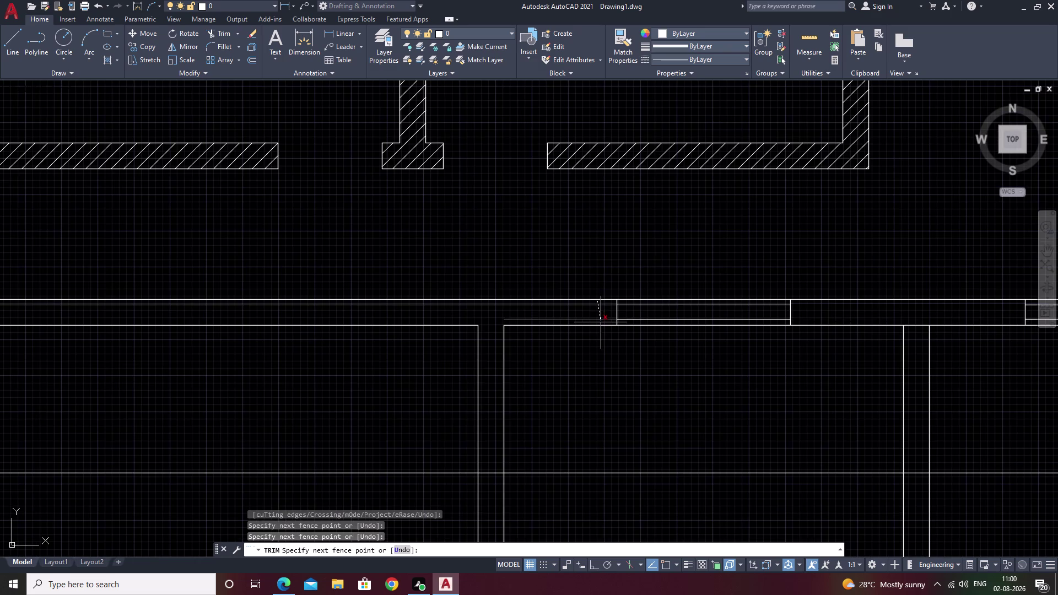
double_click(601, 319)
scroll(up, 3)
drag(602, 313, 604, 327)
scroll(down, 3)
middle_drag(696, 405, 546, 403)
scroll(down, 3)
middle_drag(819, 389, 680, 400)
middle_drag(692, 403, 577, 399)
key(Escape)
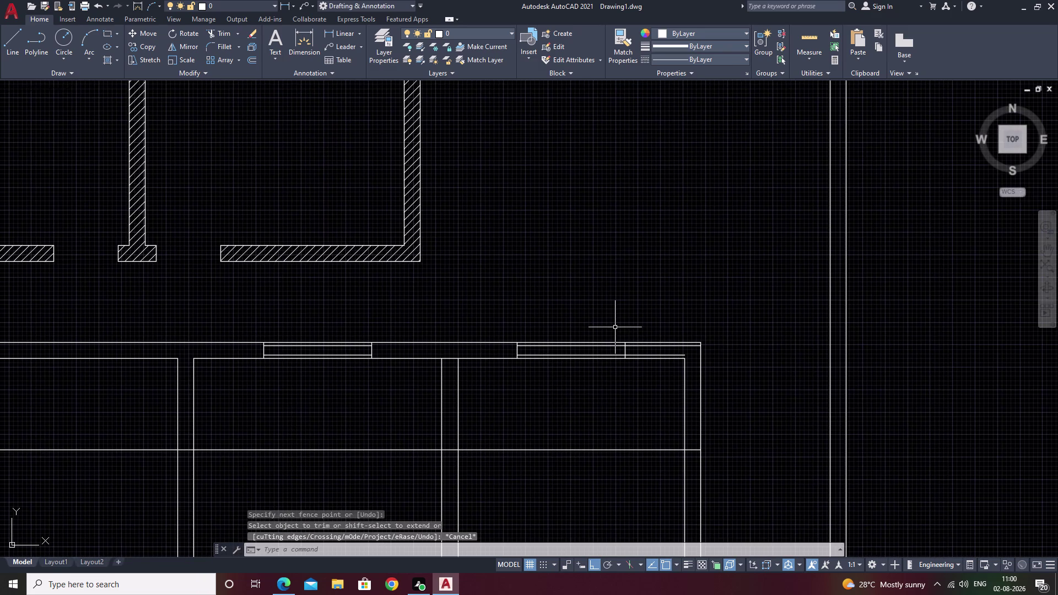
Trim crossing segments at the wall corner and the next junction.
scroll(up, 3)
scroll(up, 3)
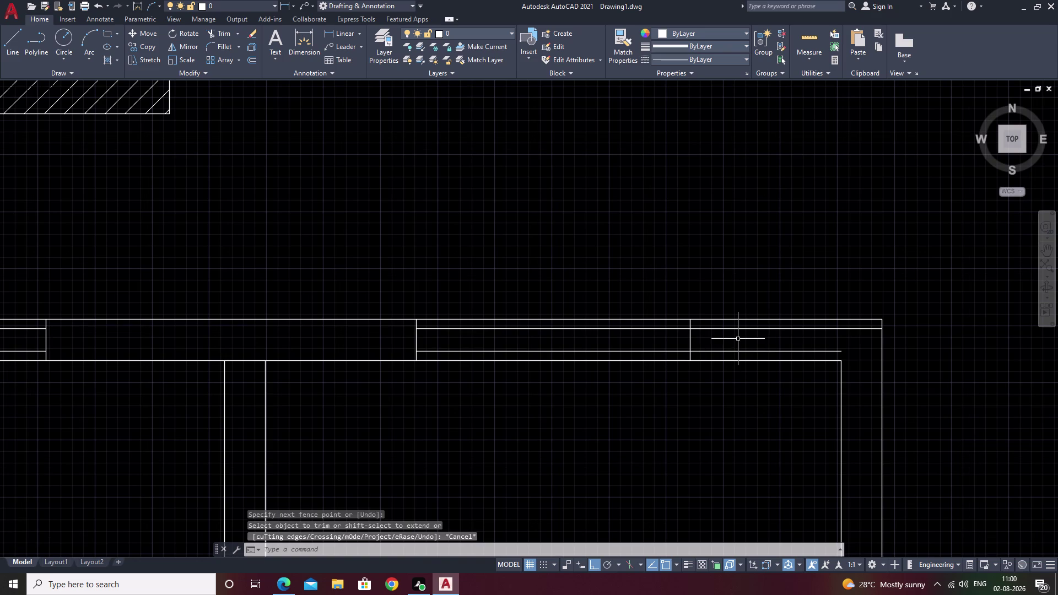
text(tr)
key(space)
scroll(up, 3)
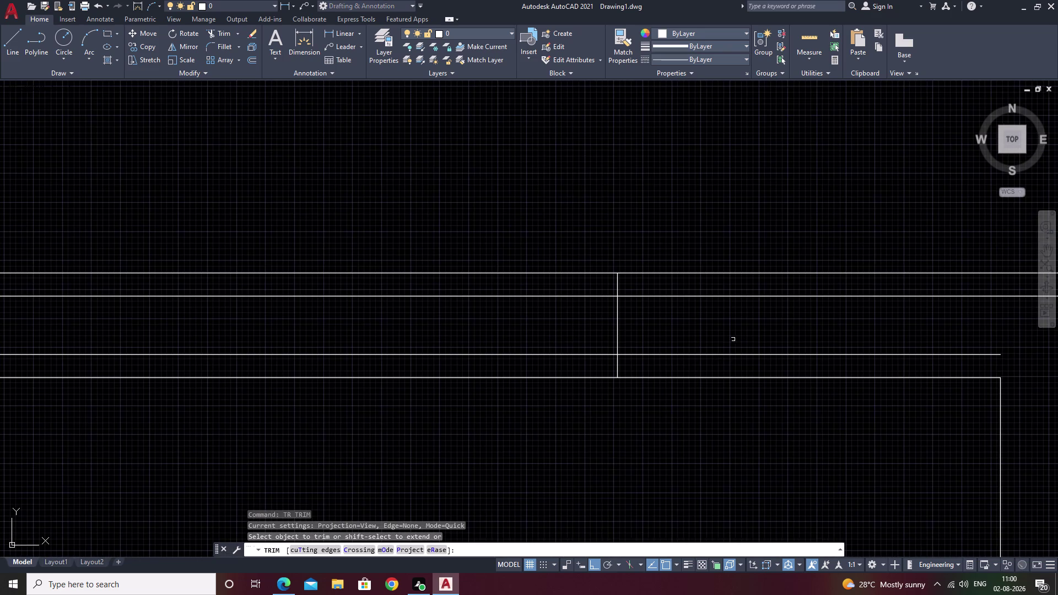
drag(682, 286, 676, 366)
scroll(down, 3)
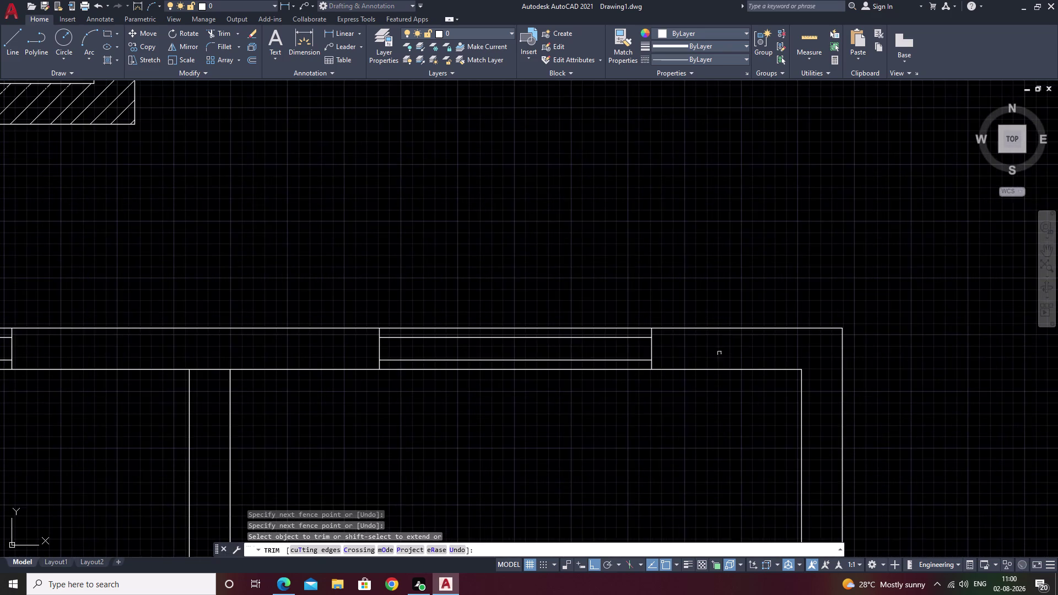
scroll(down, 3)
middle_drag(677, 471, 666, 209)
middle_drag(528, 268, 863, 240)
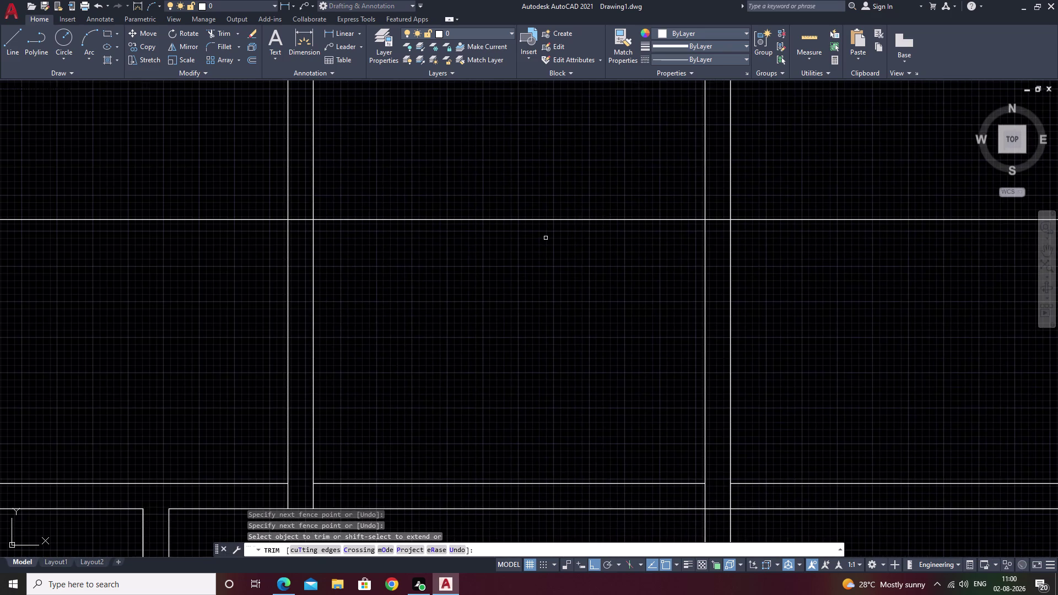
scroll(down, 3)
scroll(up, 3)
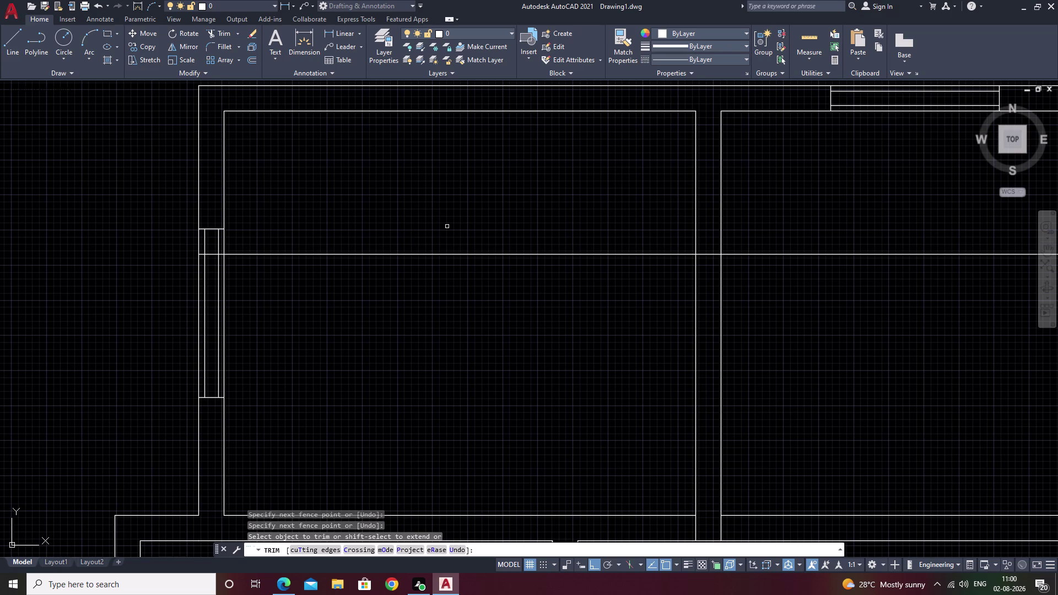
drag(447, 226, 384, 346)
key(Escape)
Erase a stray horizontal line near the top wall.
scroll(up, 3)
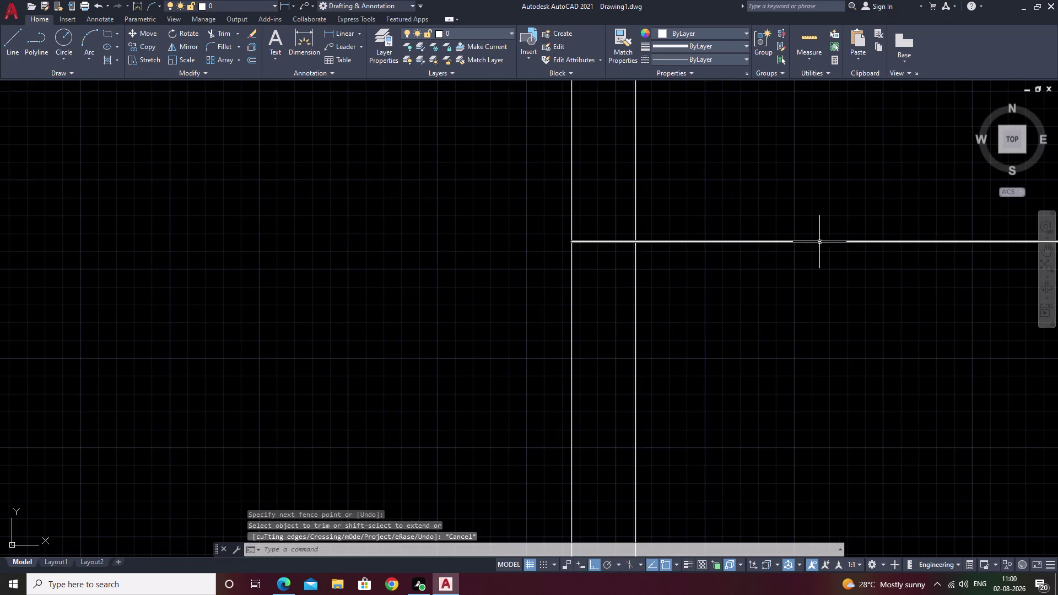
click(816, 243)
text(e)
key(space)
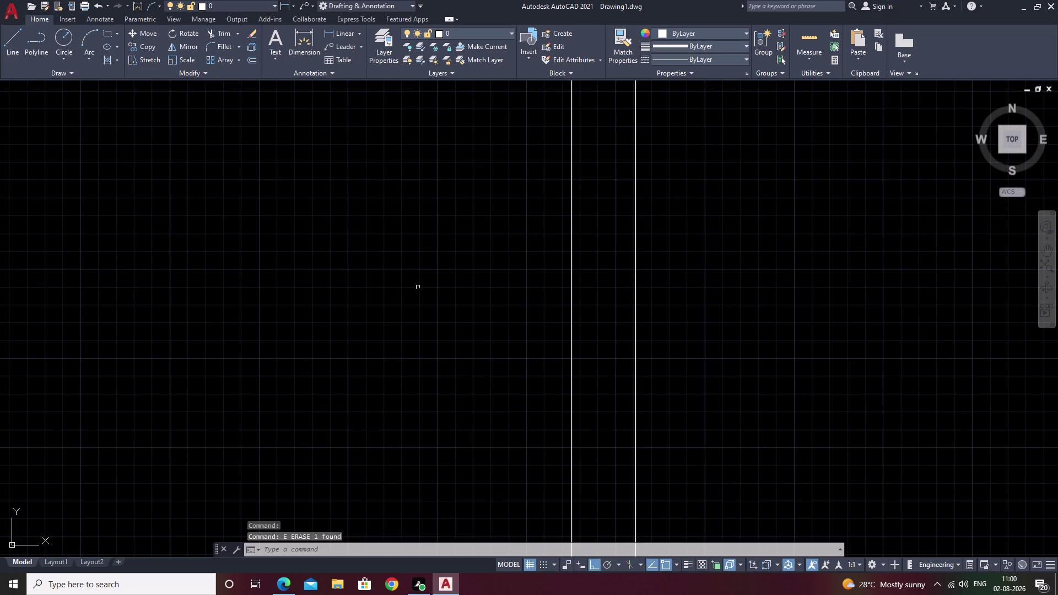
Erase the stray line across the partition and pan back to the upper rooms.
middle_drag(386, 289, 1057, 310)
middle_drag(507, 286, 1057, 321)
scroll(up, 3)
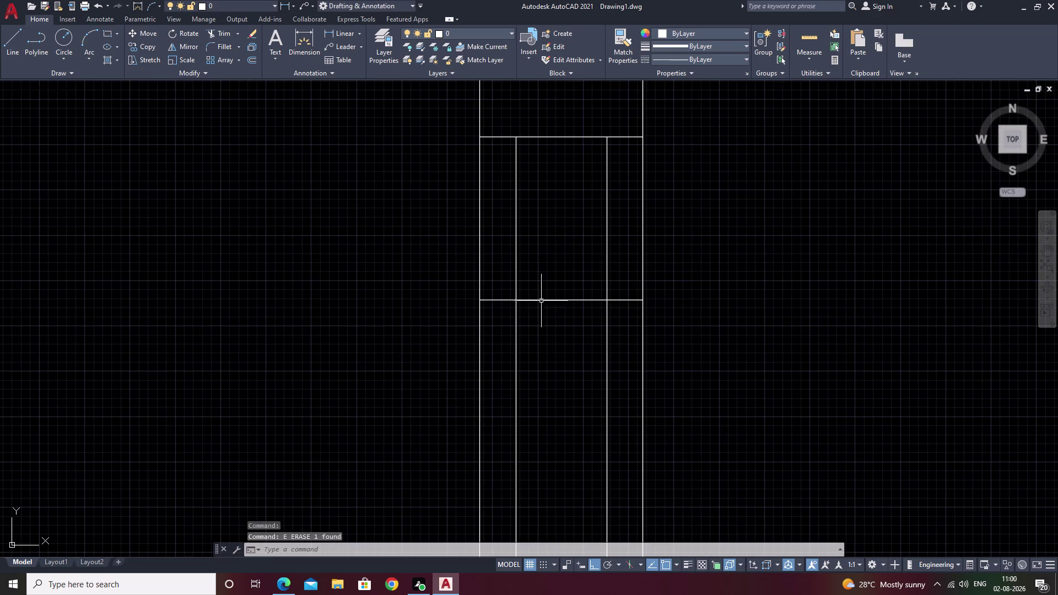
click(541, 301)
text(e)
key(space)
scroll(down, 3)
scroll(down, 3)
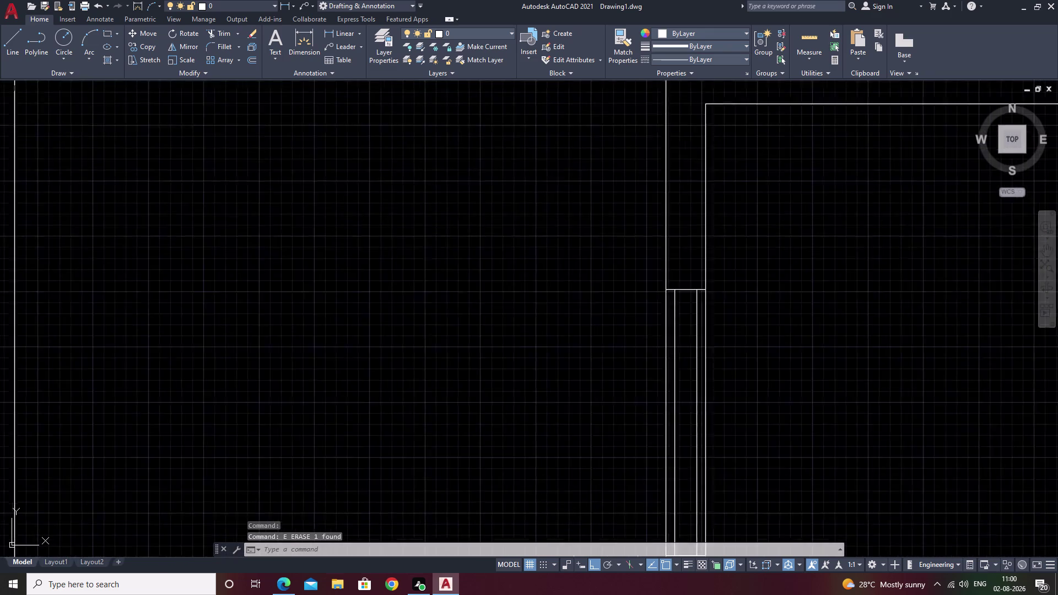
middle_drag(826, 355, 413, 285)
scroll(down, 3)
middle_drag(785, 323, 513, 338)
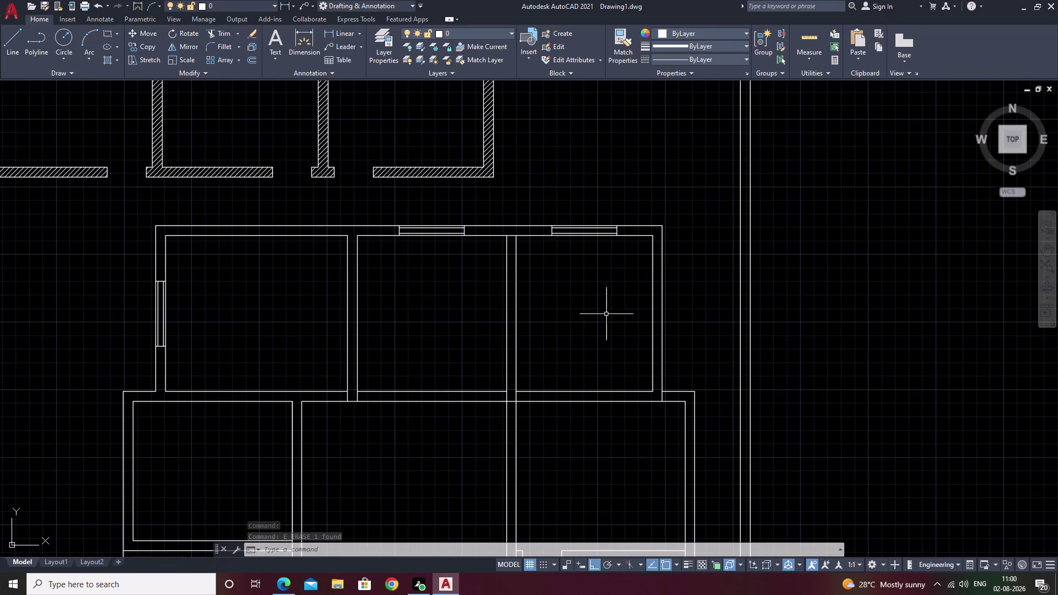
Fence-trim the partition line overshooting the top wall.
text(t)
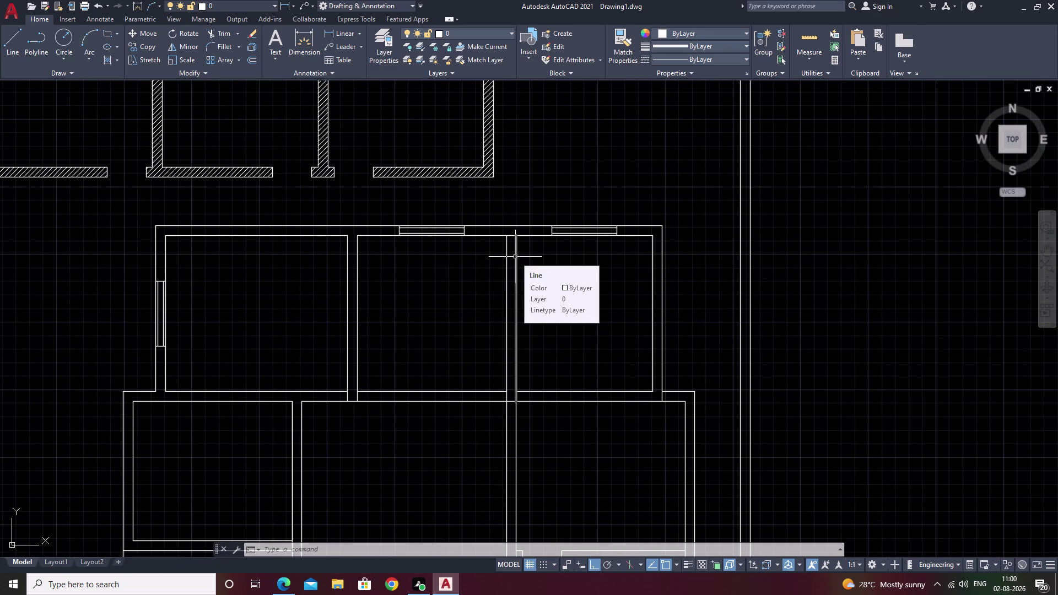
text(r)
key(space)
scroll(up, 3)
drag(519, 197, 514, 234)
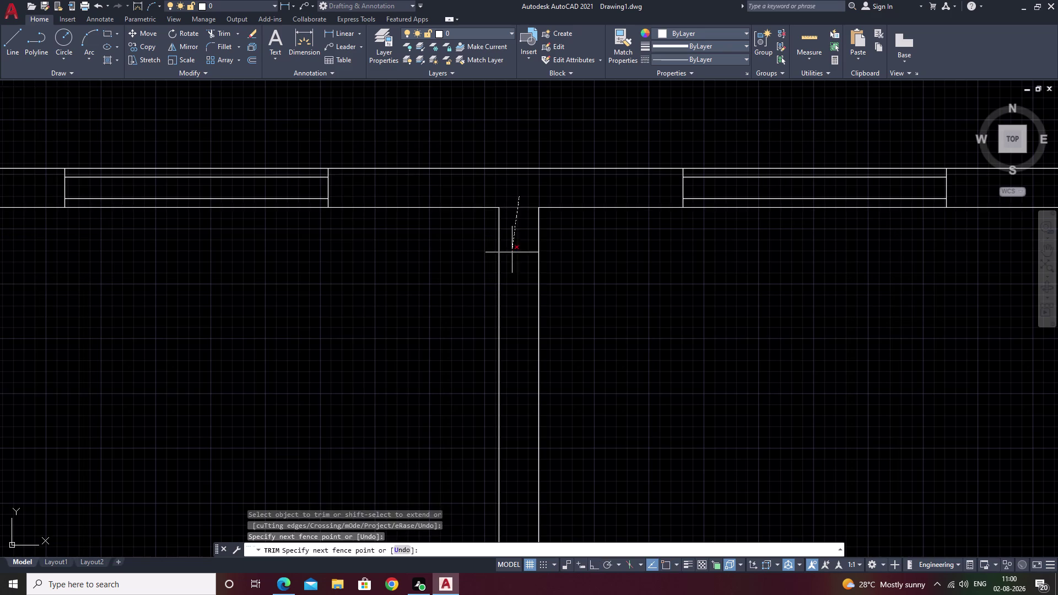
drag(514, 235, 512, 265)
scroll(down, 3)
Attempt more trims at the partition-wall junction, then cancel after a rejected entry.
middle_drag(627, 319, 622, 273)
middle_drag(553, 290, 465, 268)
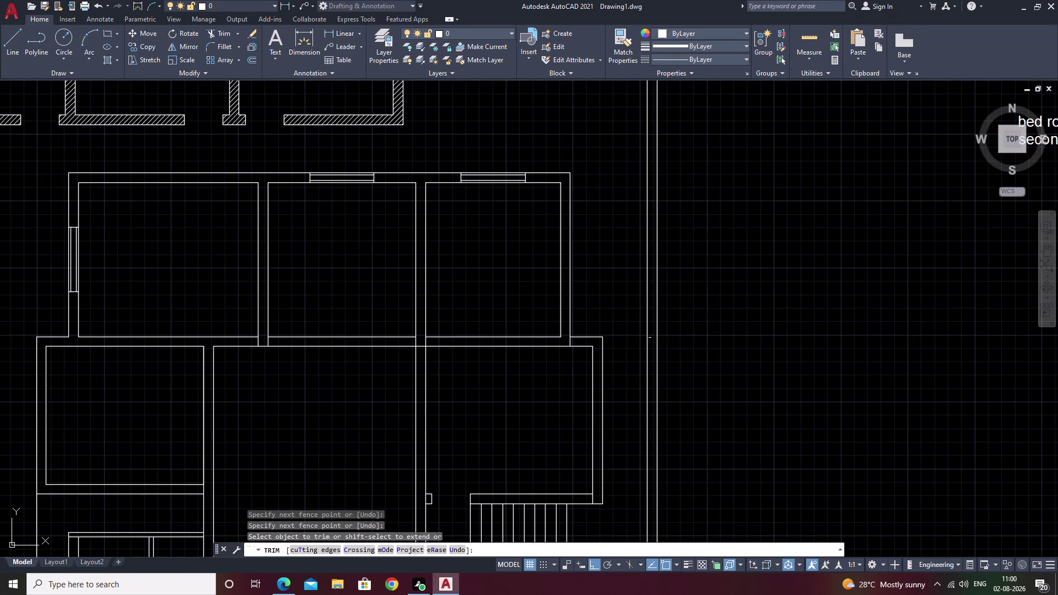
scroll(up, 3)
drag(350, 344, 257, 345)
scroll(down, 3)
middle_drag(320, 342, 321, 340)
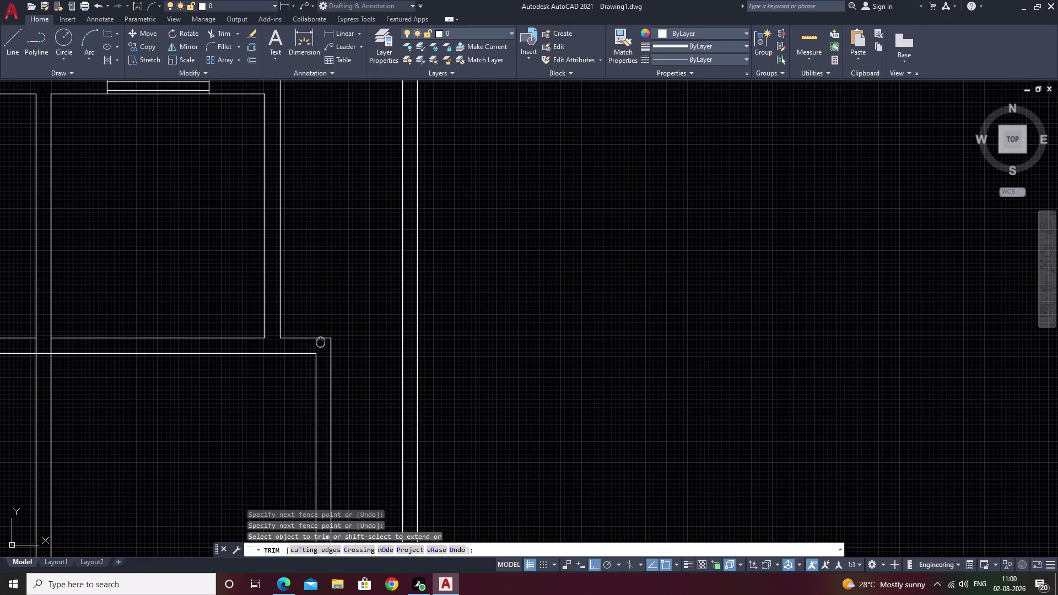
middle_drag(322, 340, 809, 337)
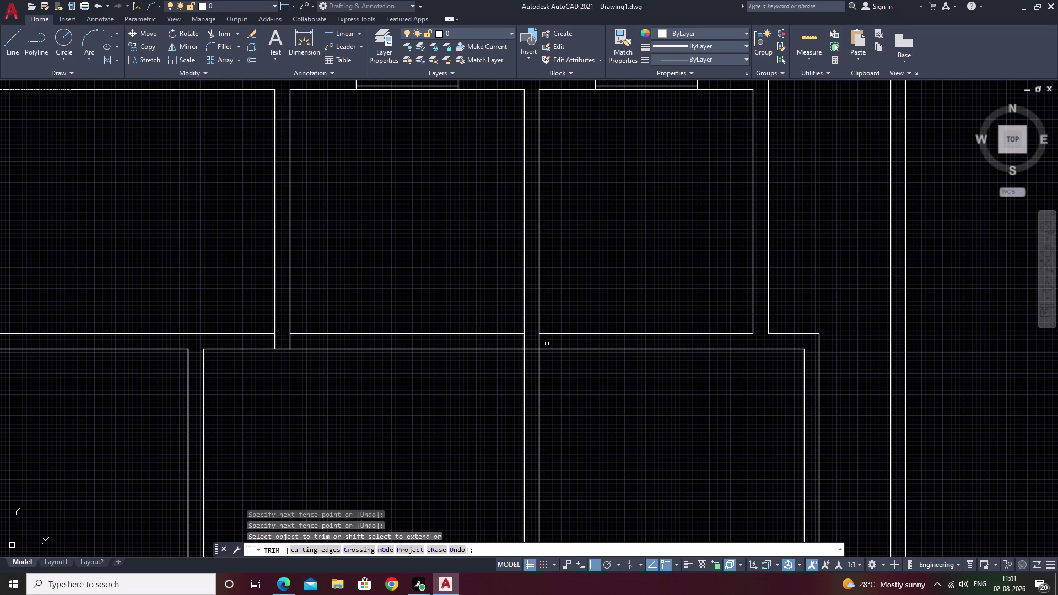
drag(547, 344, 528, 344)
key(grave)
text(ee)
text(x)
key(space)
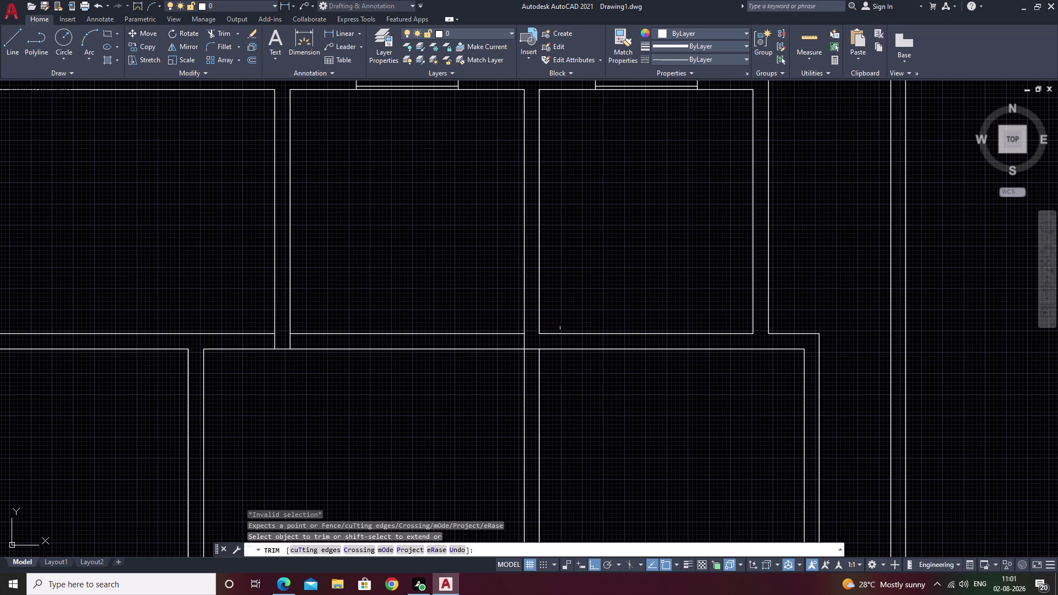
key(Escape)
Try EXTEND and another trim at the junction, cancelling both.
text(ex)
key(space)
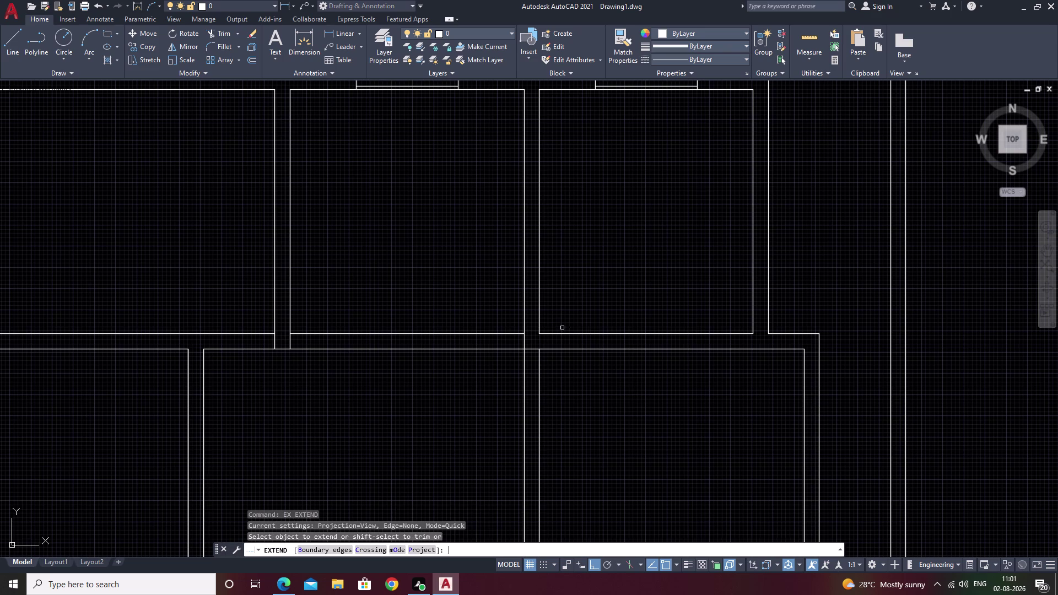
double_click(560, 334)
key(Escape)
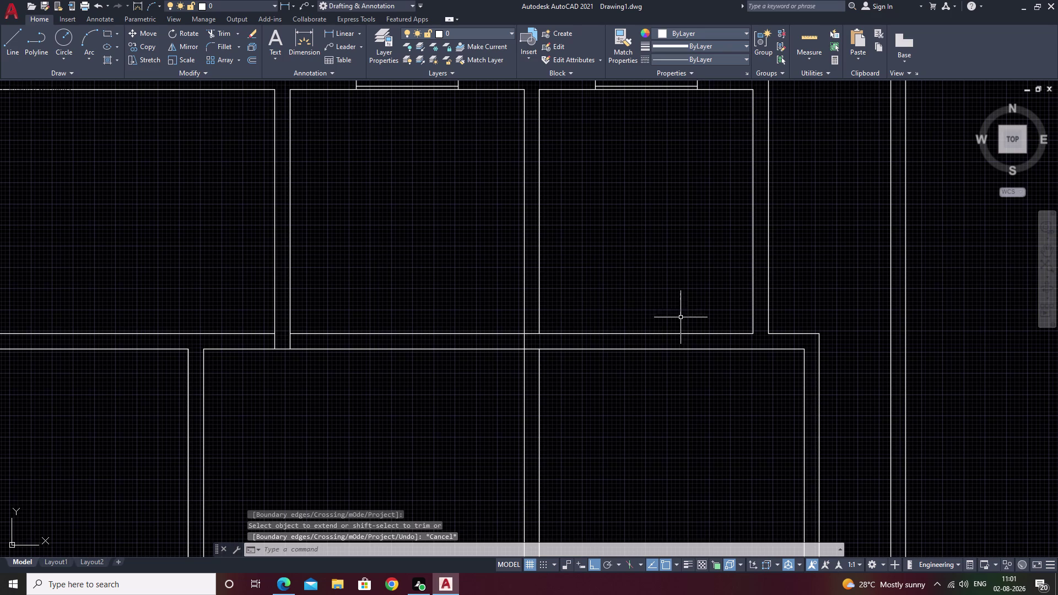
key(Escape)
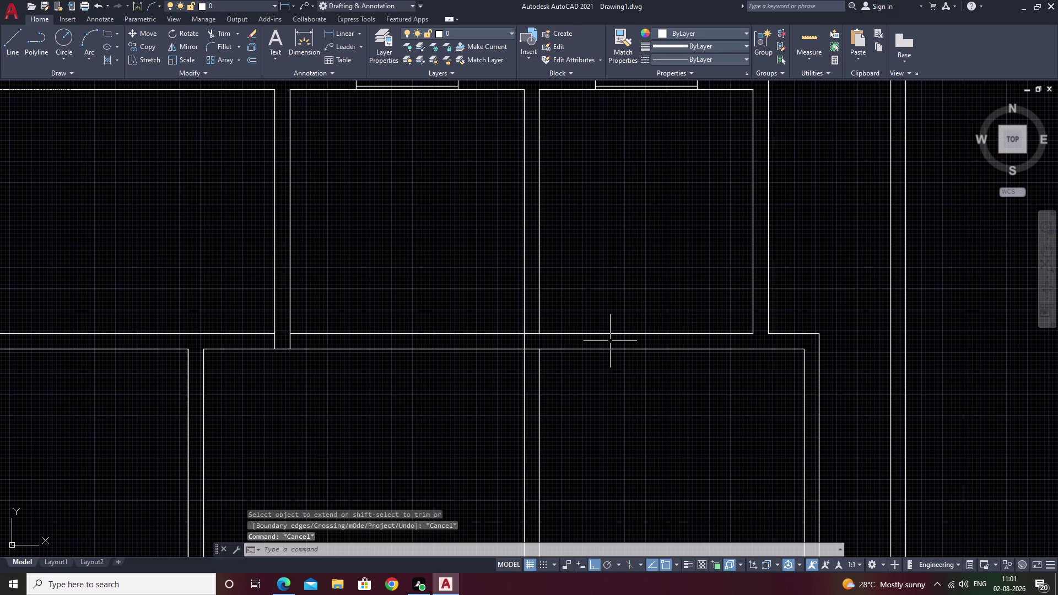
key(t)
key(r)
key(space)
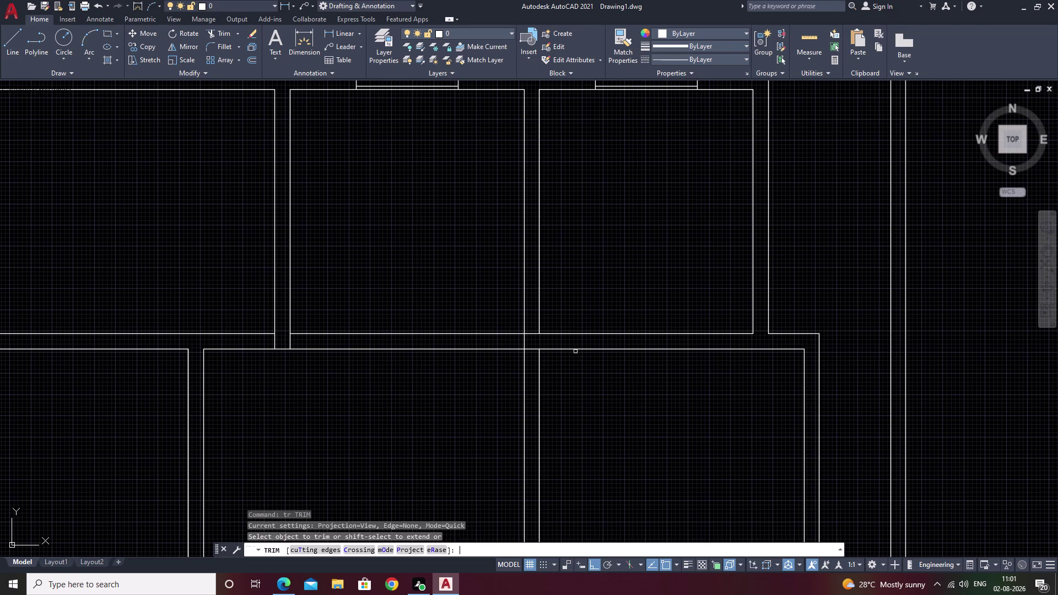
scroll(up, 3)
drag(535, 336, 534, 372)
scroll(down, 3)
key(Escape)
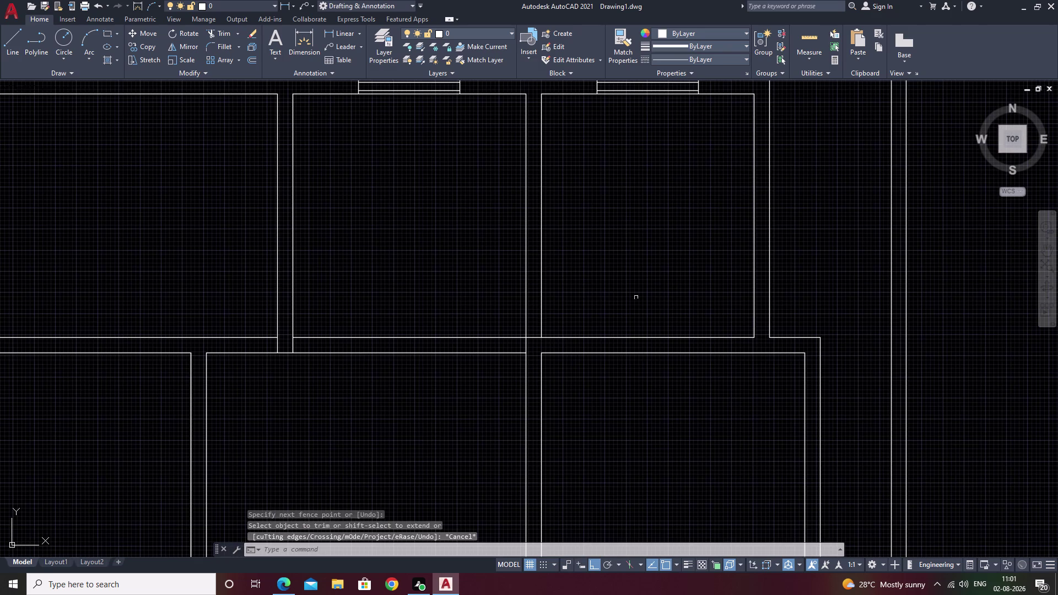
Offset the horizontal wall line by 6 toward the partition.
text(o)
key(space)
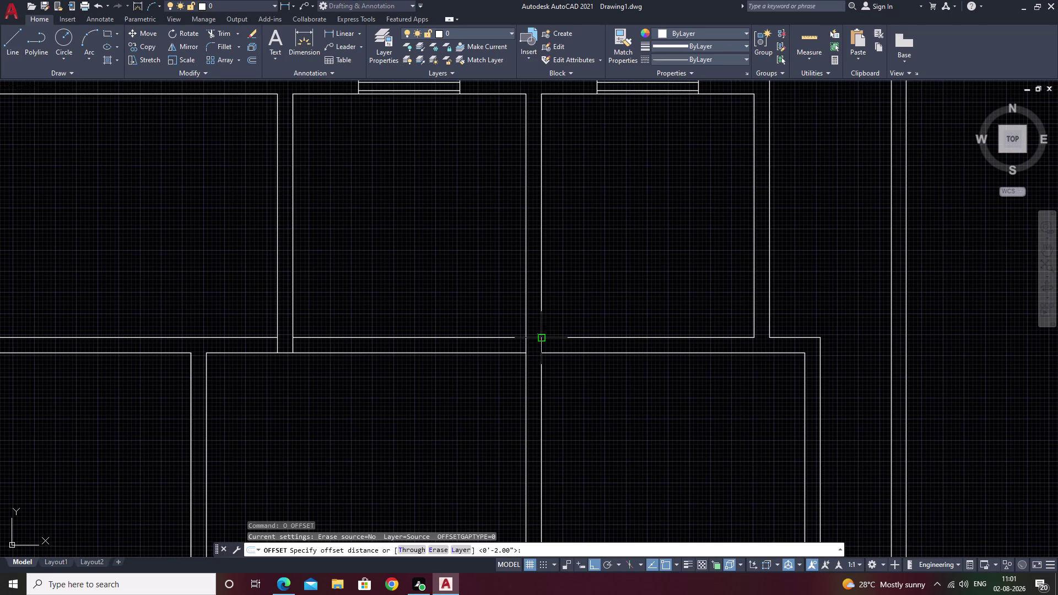
text(6)
key(space)
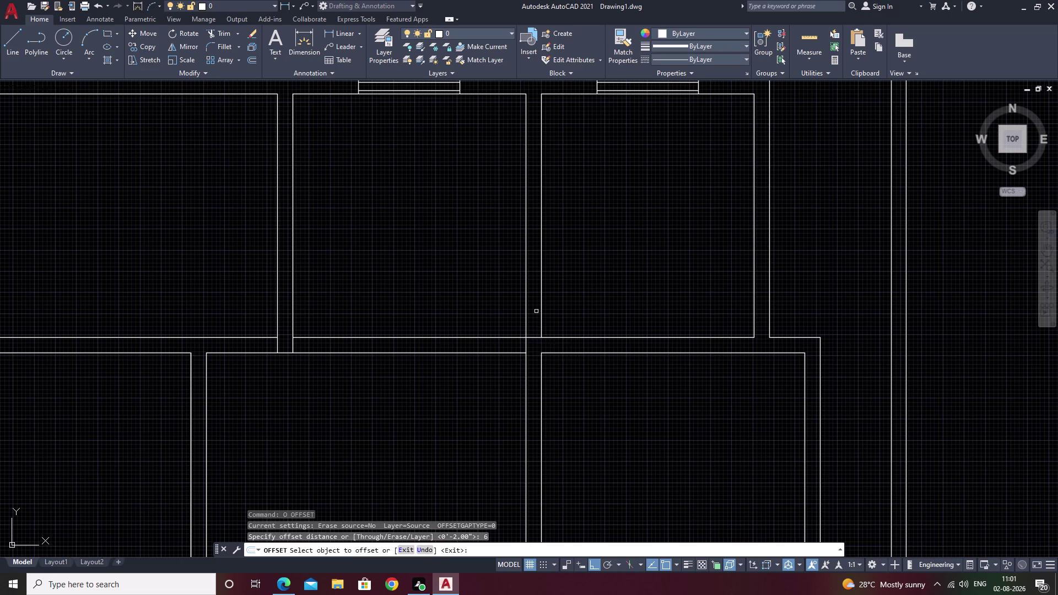
scroll(up, 3)
click(521, 354)
click(520, 308)
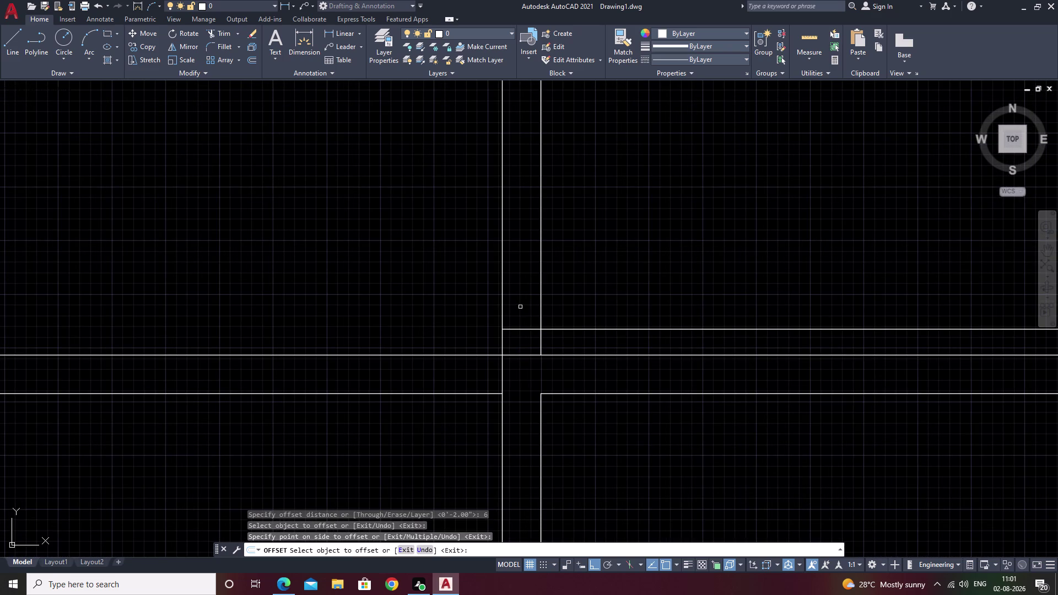
key(Escape)
Trim the new offset line back to the partition and choose the trim mode option.
text(tr)
key(space)
drag(606, 298, 578, 345)
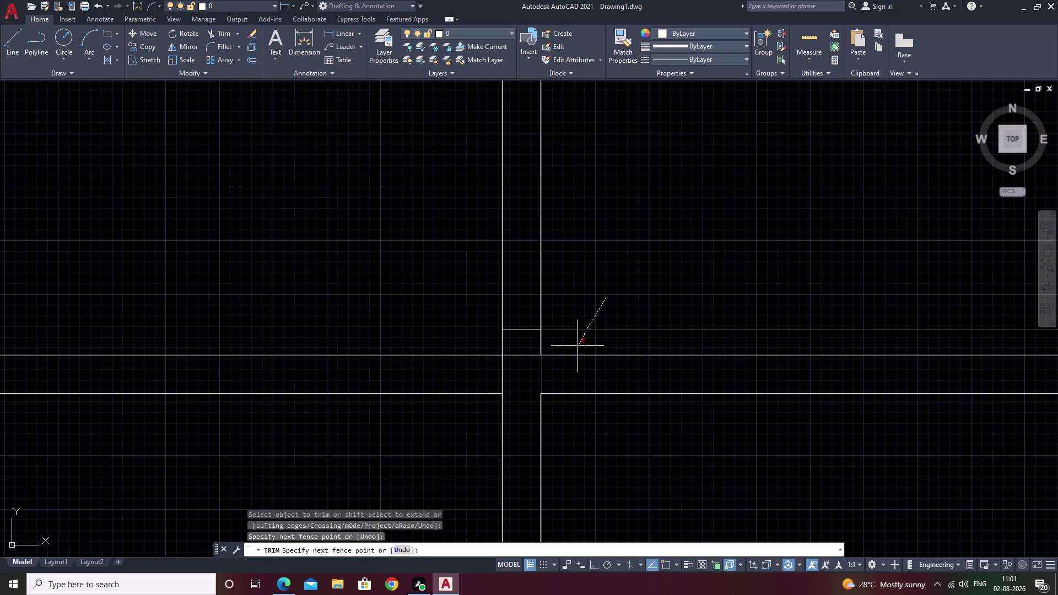
drag(578, 345, 577, 346)
scroll(down, 3)
middle_drag(605, 319, 582, 349)
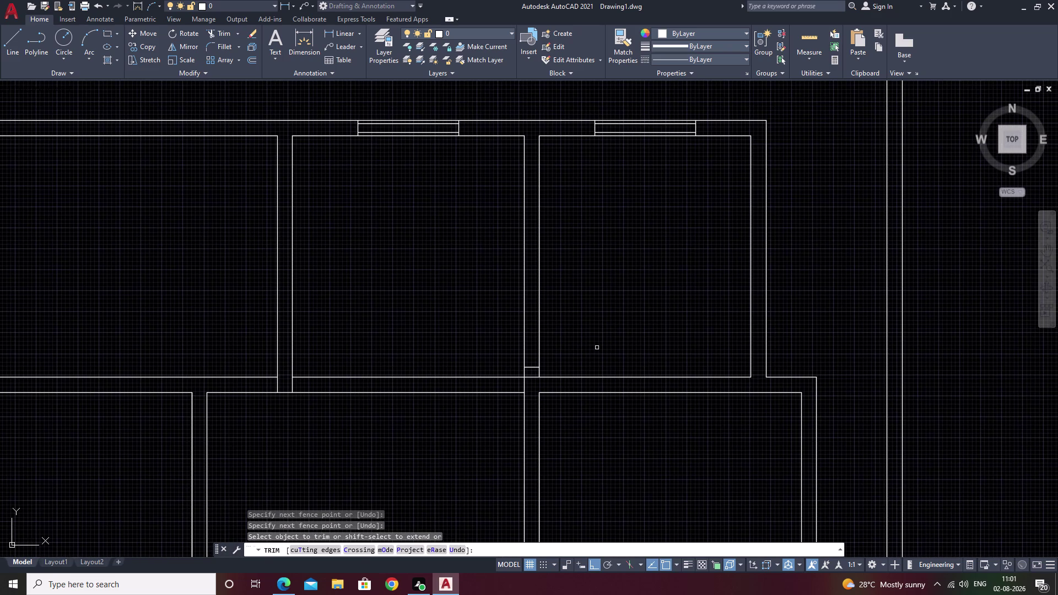
key(o)
key(space)
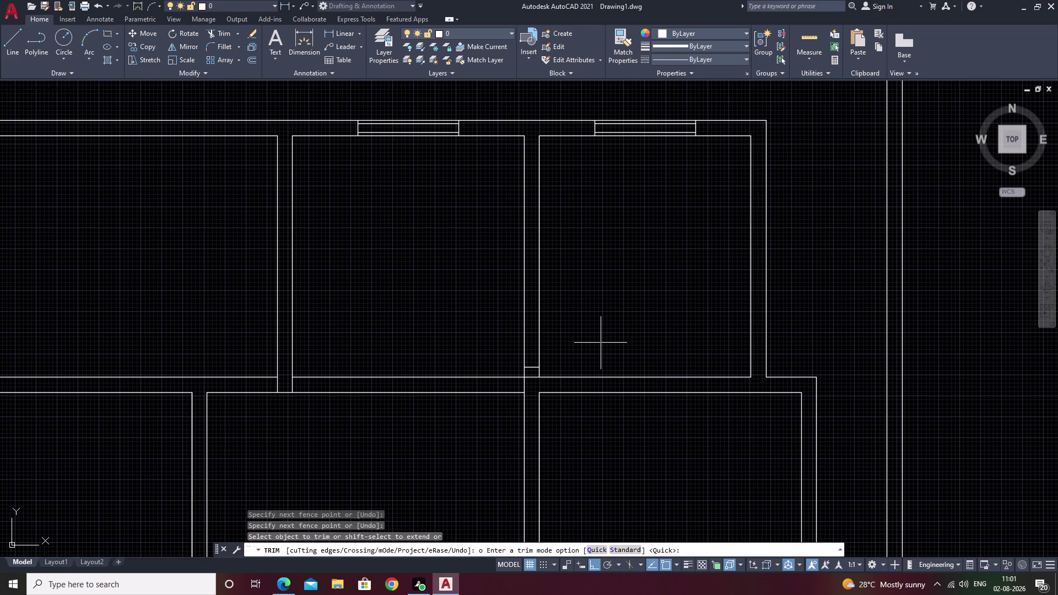
Pan over the whole plan and cancel the trim after a rejected 2'8" entry.
middle_drag(991, 307, 512, 460)
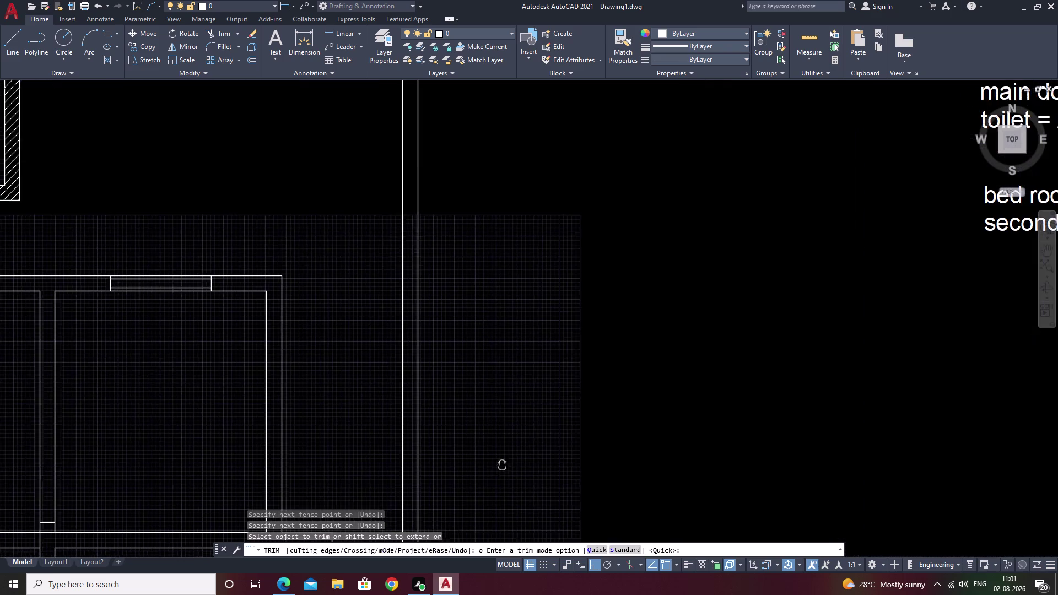
middle_drag(512, 460, 490, 468)
scroll(down, 3)
middle_drag(725, 353, 993, 314)
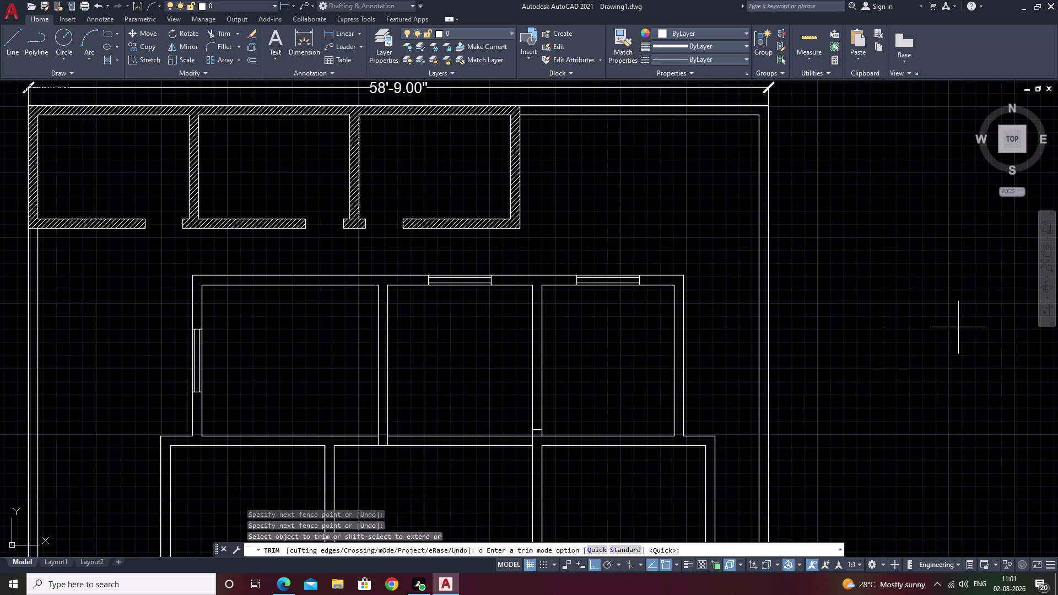
key(2)
key(apostrophe)
key(8)
key(shift+quotedbl)
key(space)
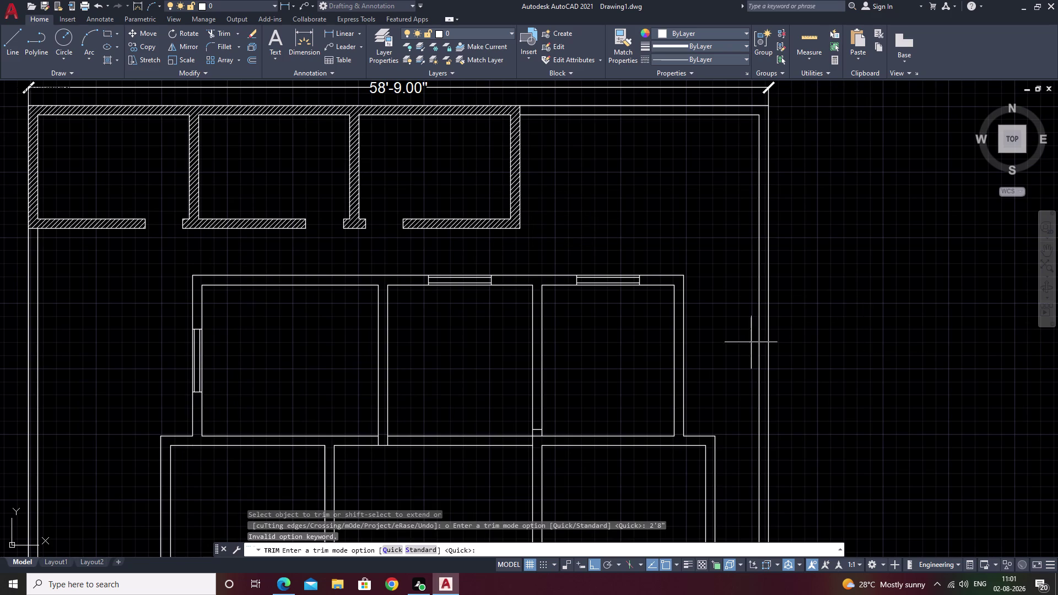
scroll(up, 3)
key(Escape)
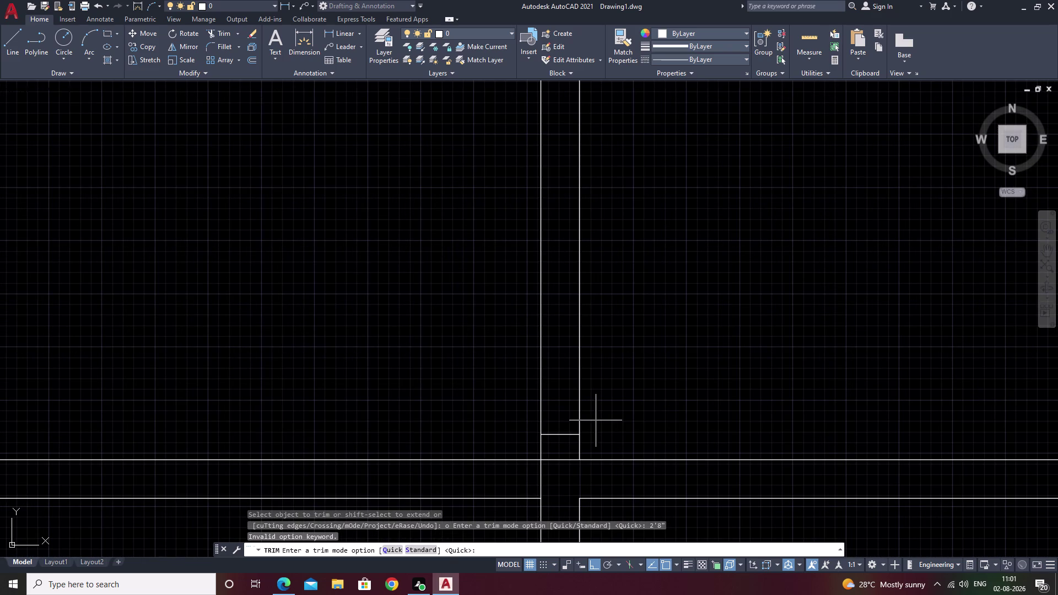
key(Escape)
key(Escape)
text(o)
key(space)
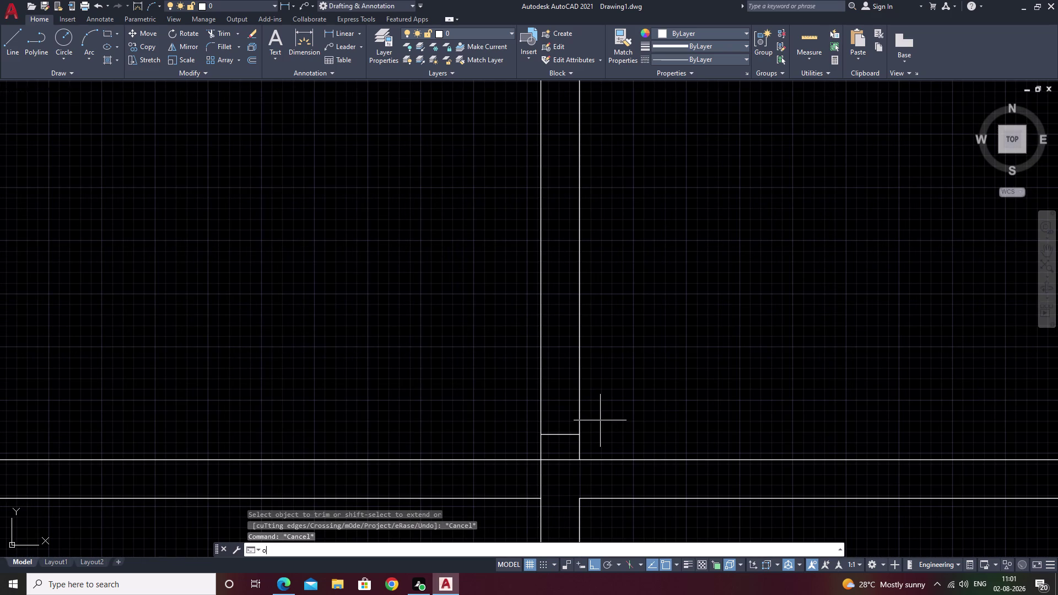
text(2)
key(apostrophe)
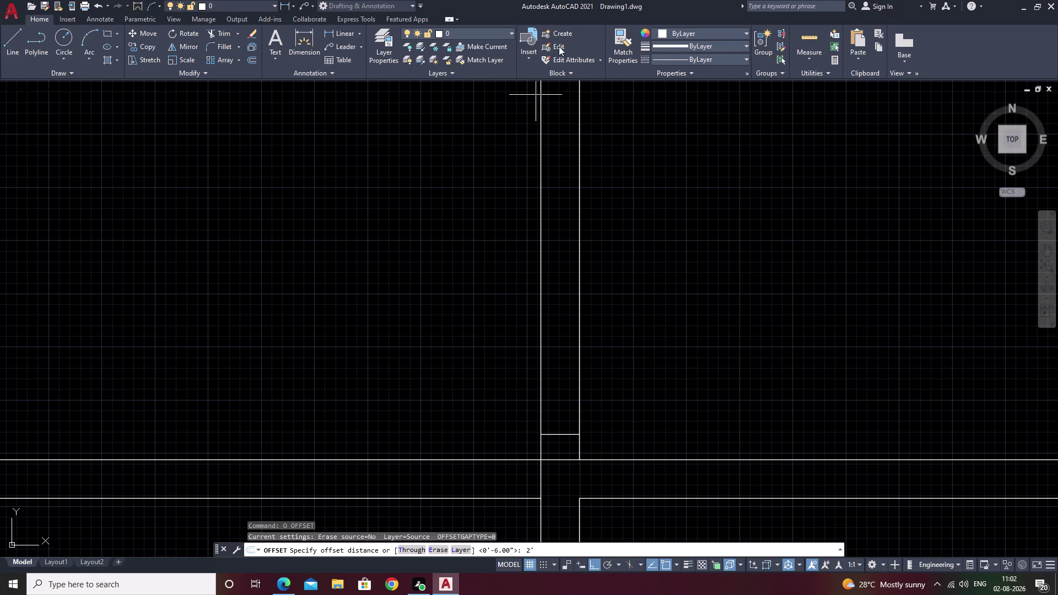
Offset the short cross line 2'0" up the partition to form the second door jamb.
key(Escape)
key(space)
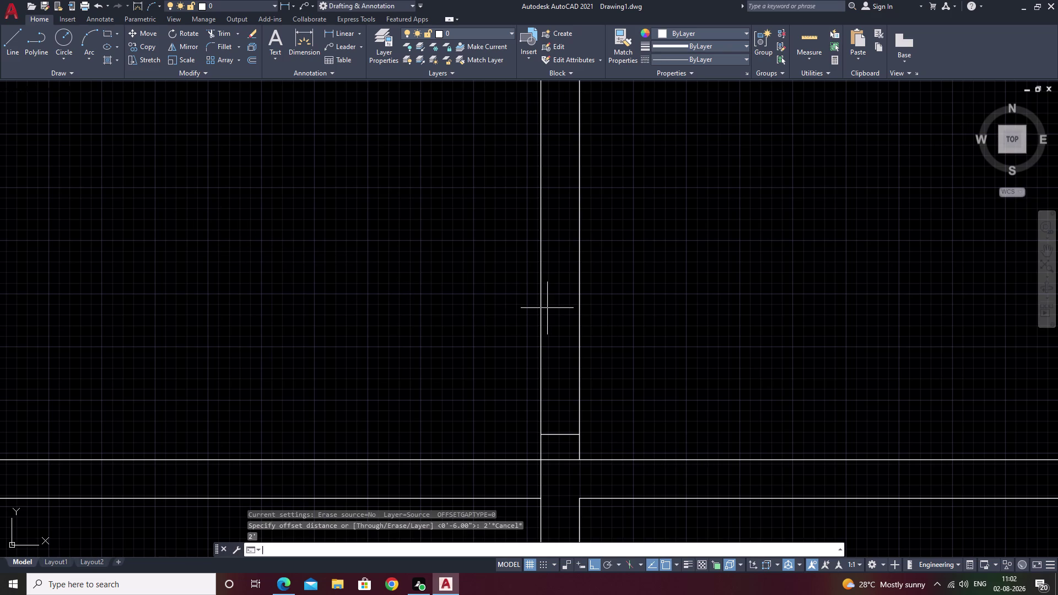
key(2)
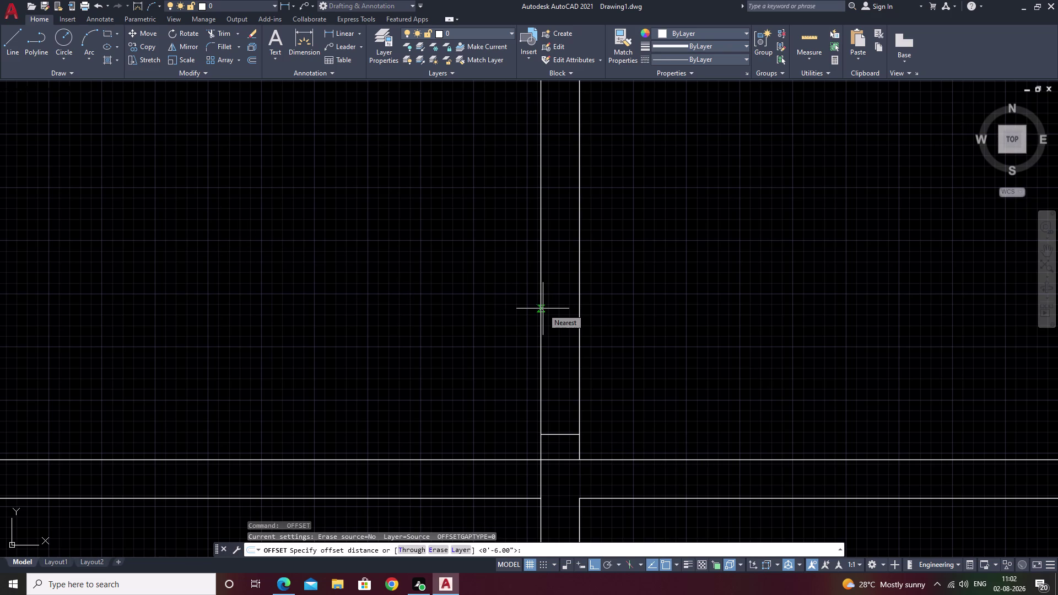
text(')
key(space)
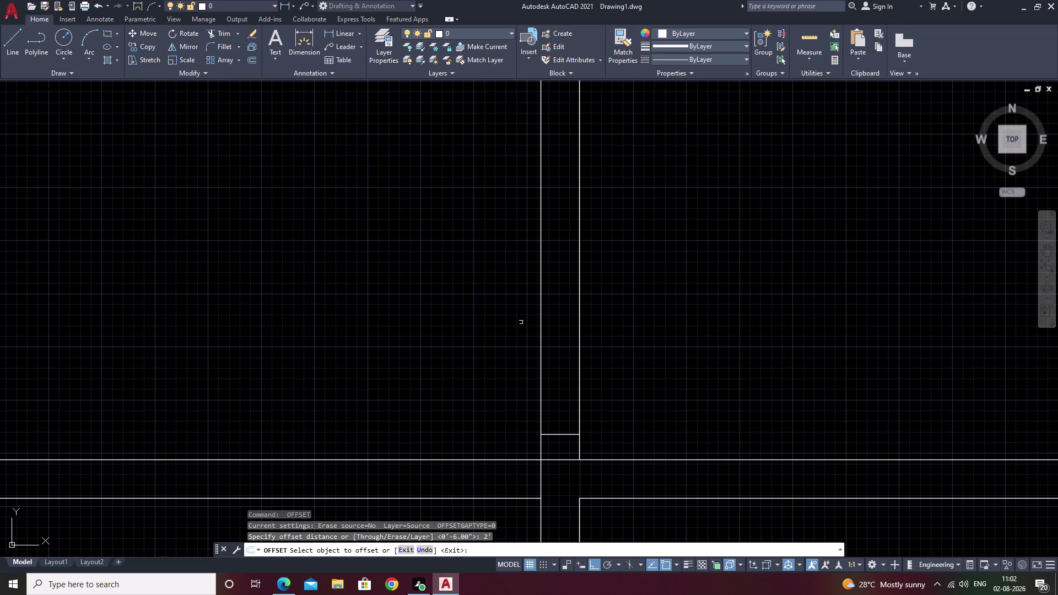
key(space)
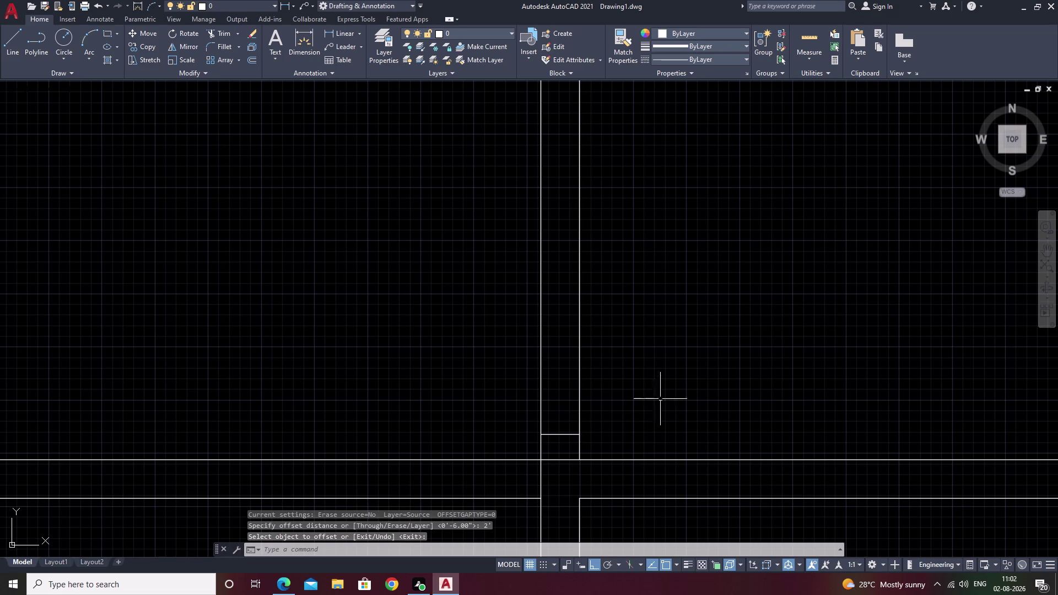
key(space)
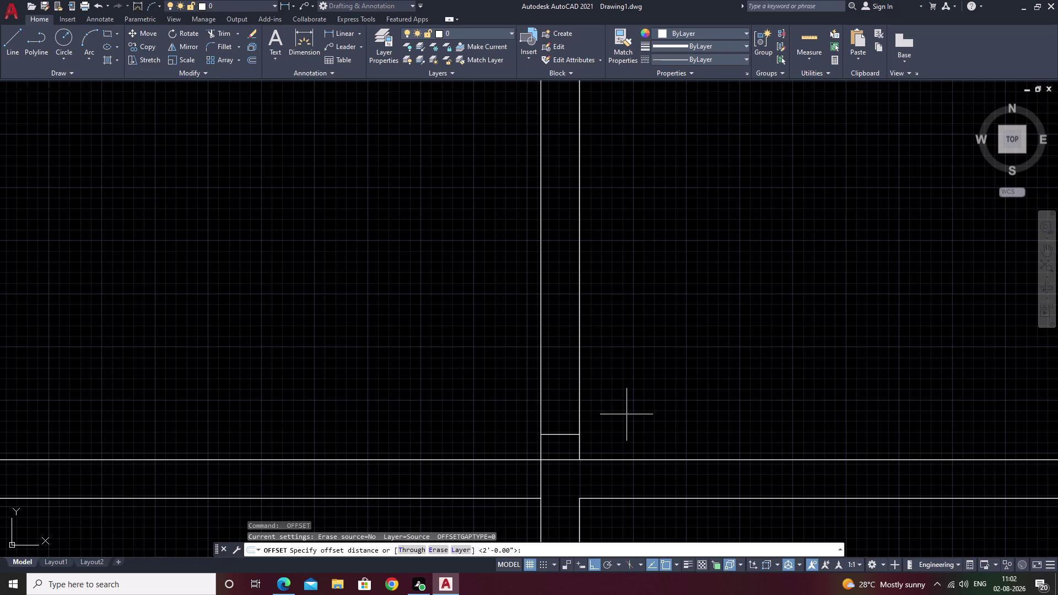
key(2)
text('8)
key(shift+quotedbl)
key(space)
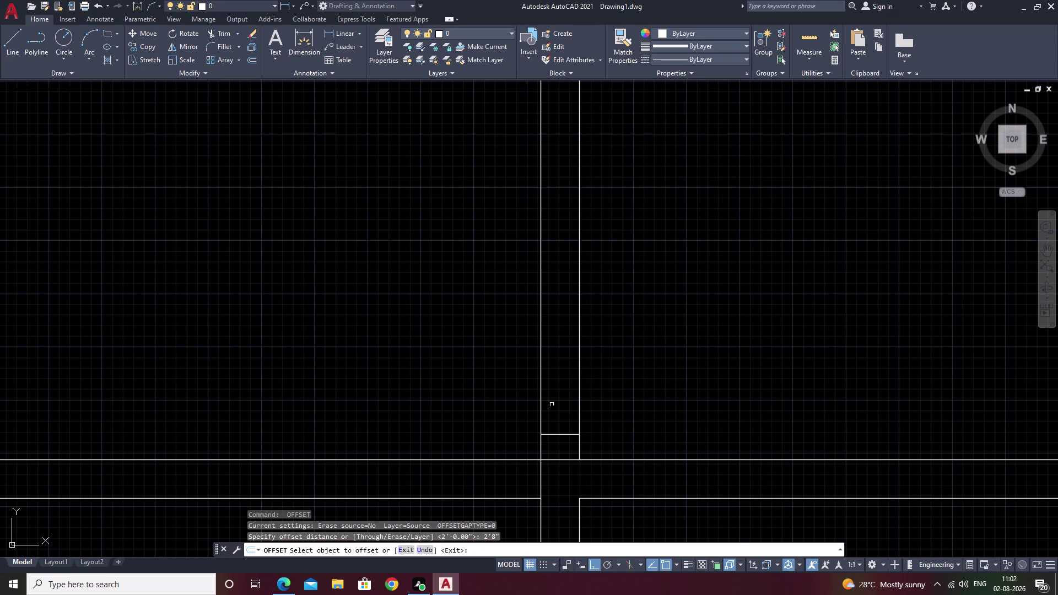
click(559, 434)
click(554, 262)
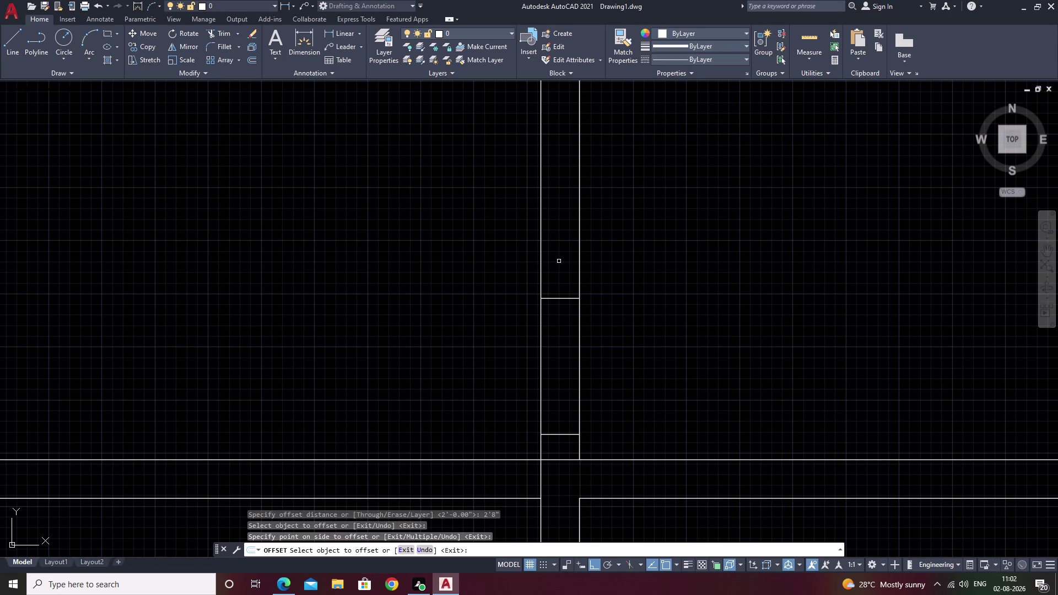
key(Escape)
Fence-trim the partition wall lines between the two jambs, then cancel the trim.
text(tr)
key(space)
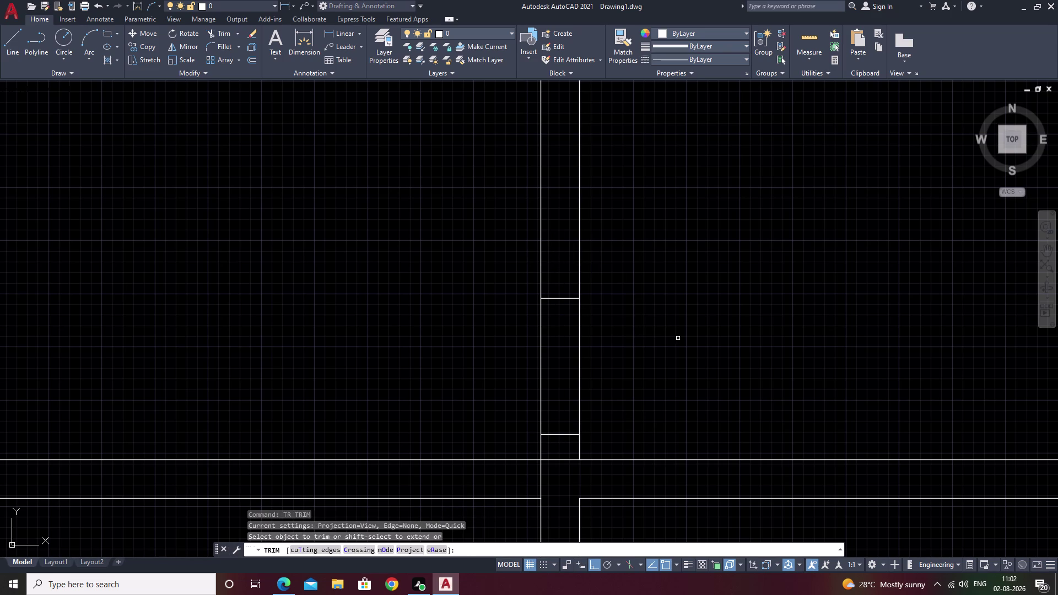
drag(675, 339, 420, 390)
scroll(down, 3)
middle_drag(457, 371, 646, 345)
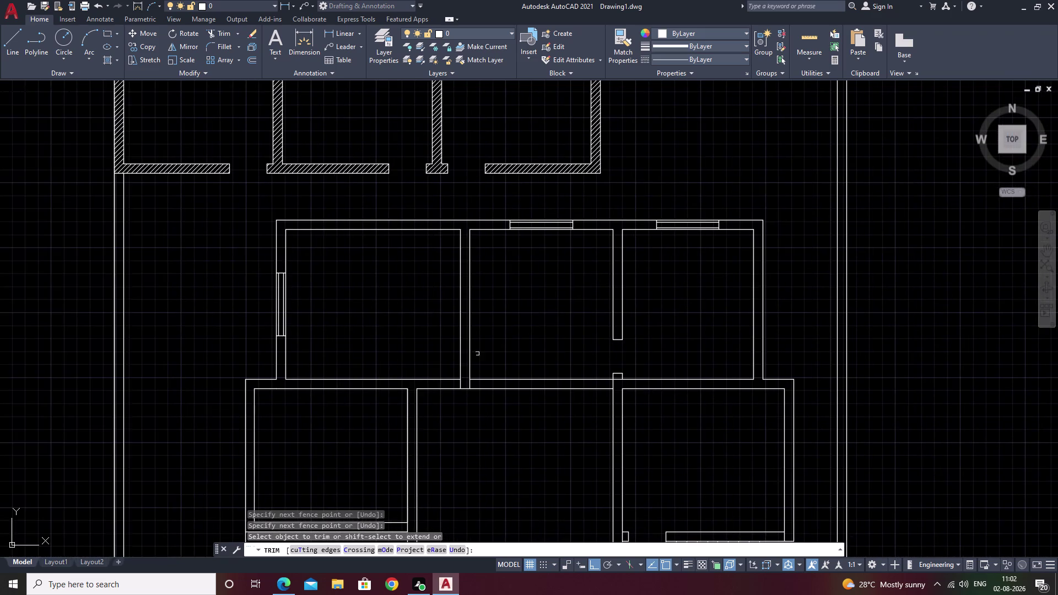
middle_drag(462, 352, 558, 351)
key(Escape)
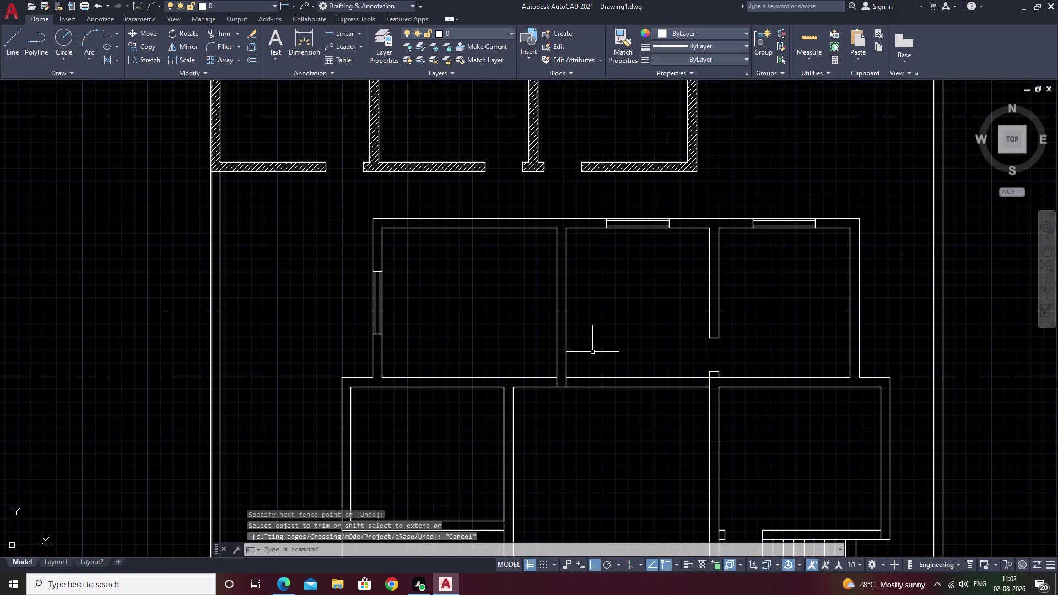
middle_drag(570, 356, 594, 402)
scroll(up, 3)
middle_drag(591, 407, 629, 355)
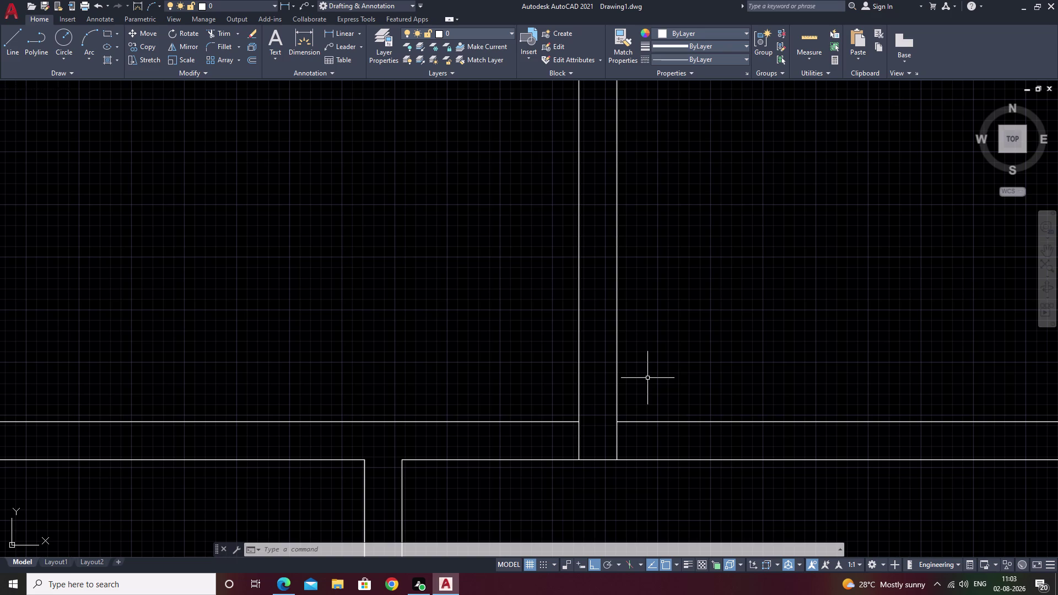
Offset the upper room's top inner wall line 2'3" downward.
middle_drag(647, 379, 599, 405)
scroll(down, 3)
middle_drag(662, 389, 605, 412)
scroll(up, 3)
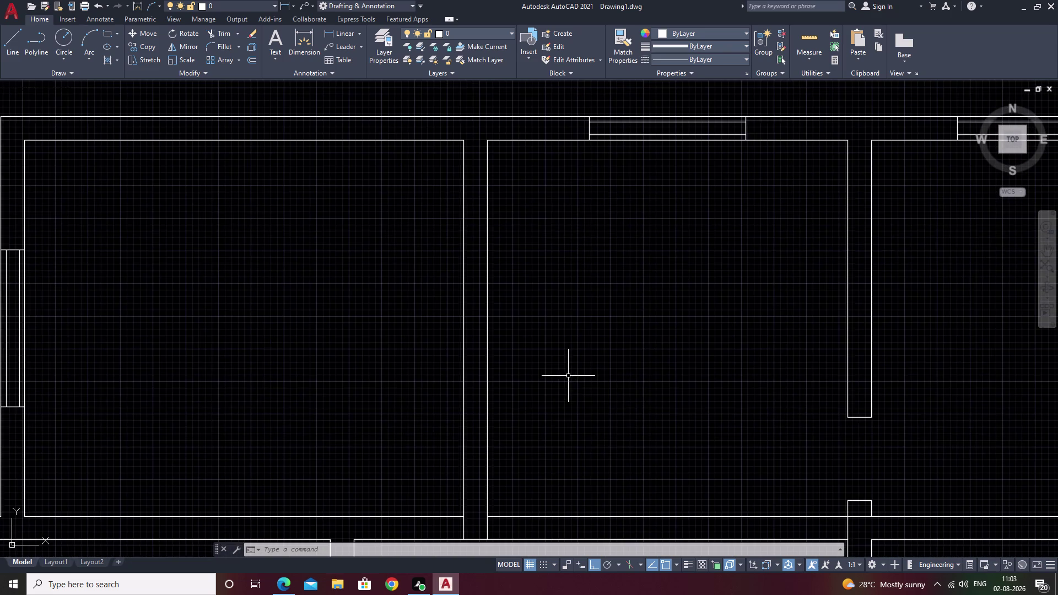
middle_drag(569, 376, 640, 379)
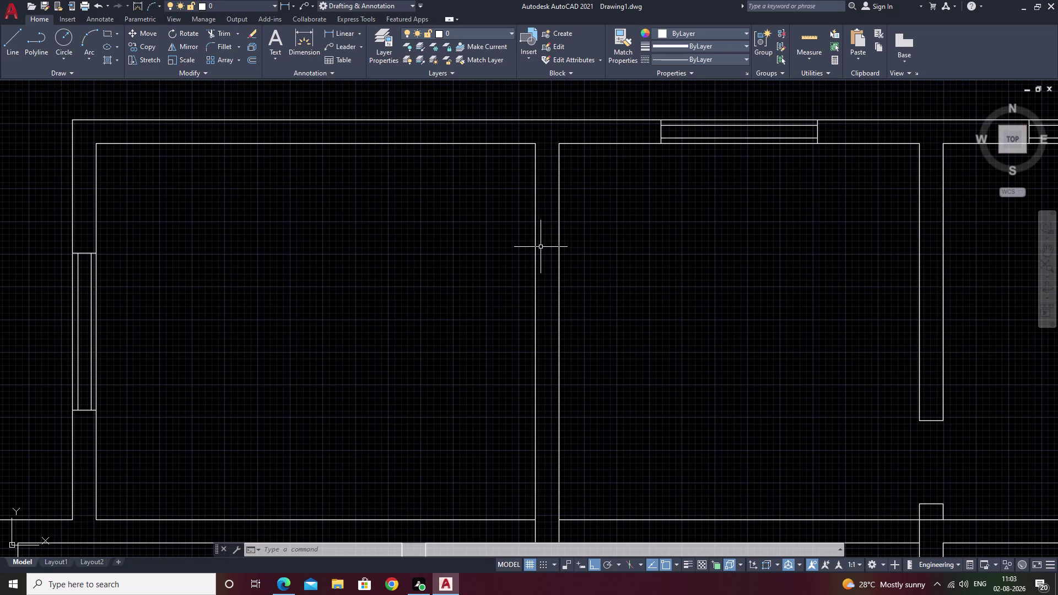
middle_drag(603, 195, 573, 265)
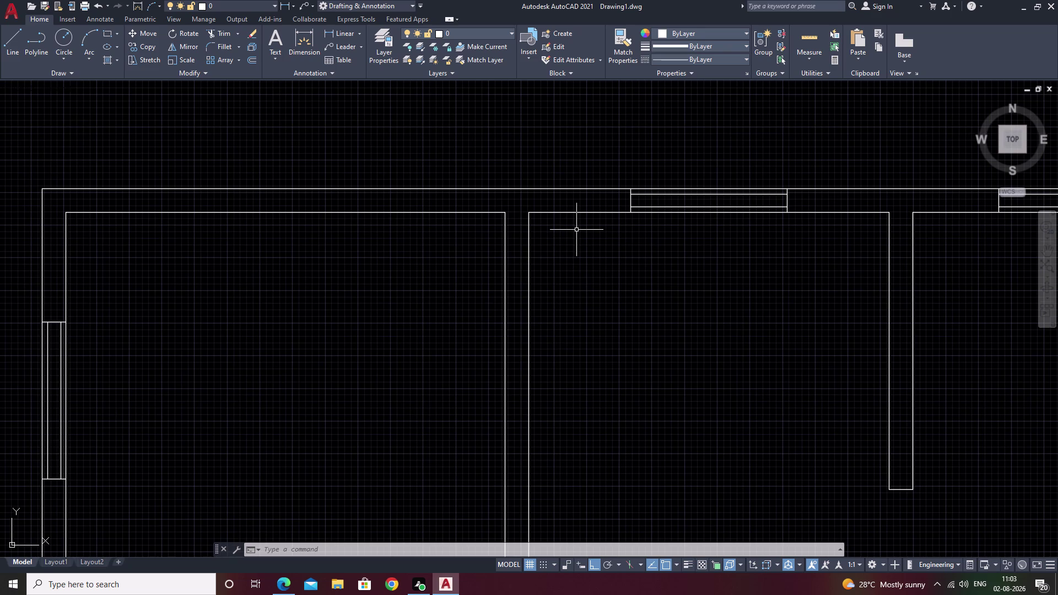
text(o)
key(space)
text(2)
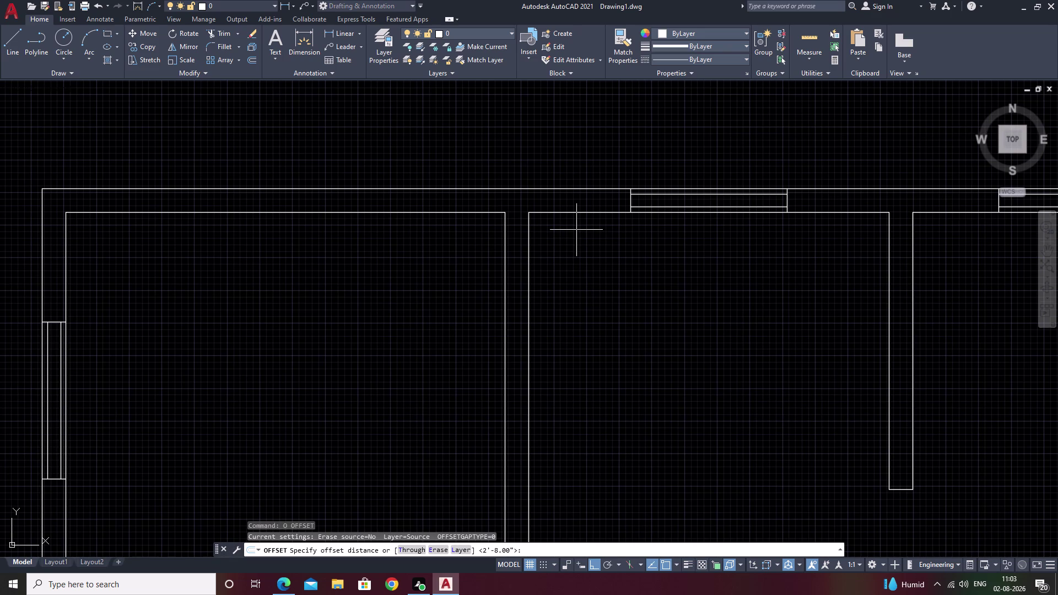
text(')
key(3)
key(shift+quotedbl)
key(space)
click(569, 211)
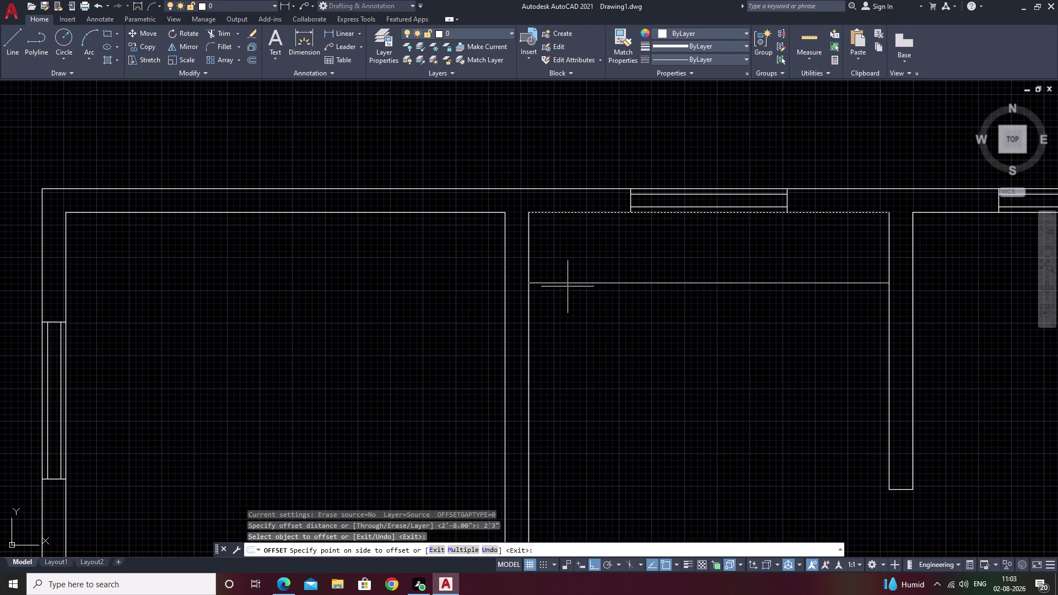
double_click(574, 371)
key(grave)
key(Escape)
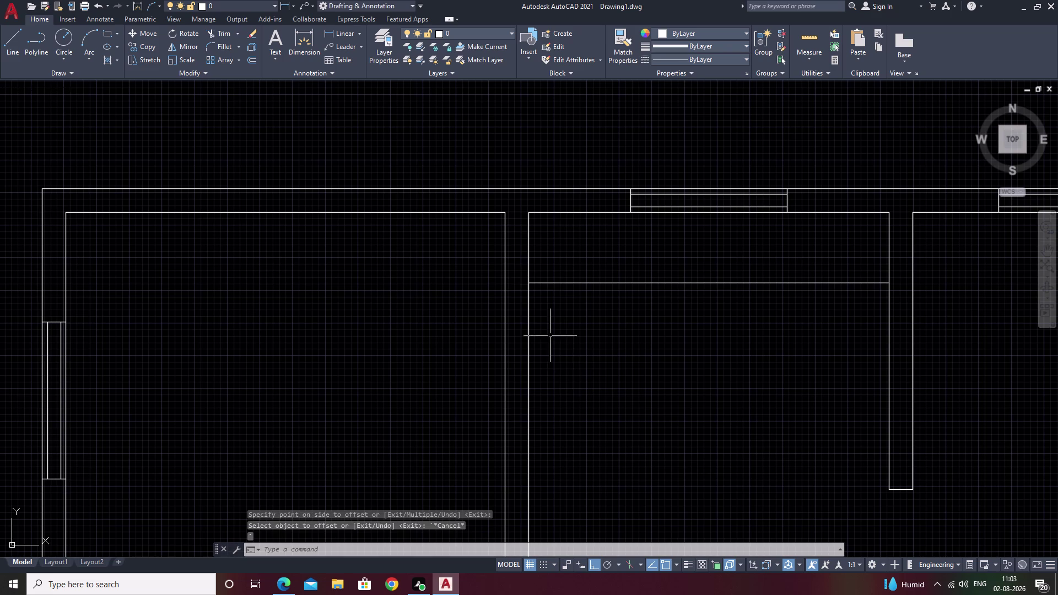
Extend the new 2'3" line to the left wall.
text(ex)
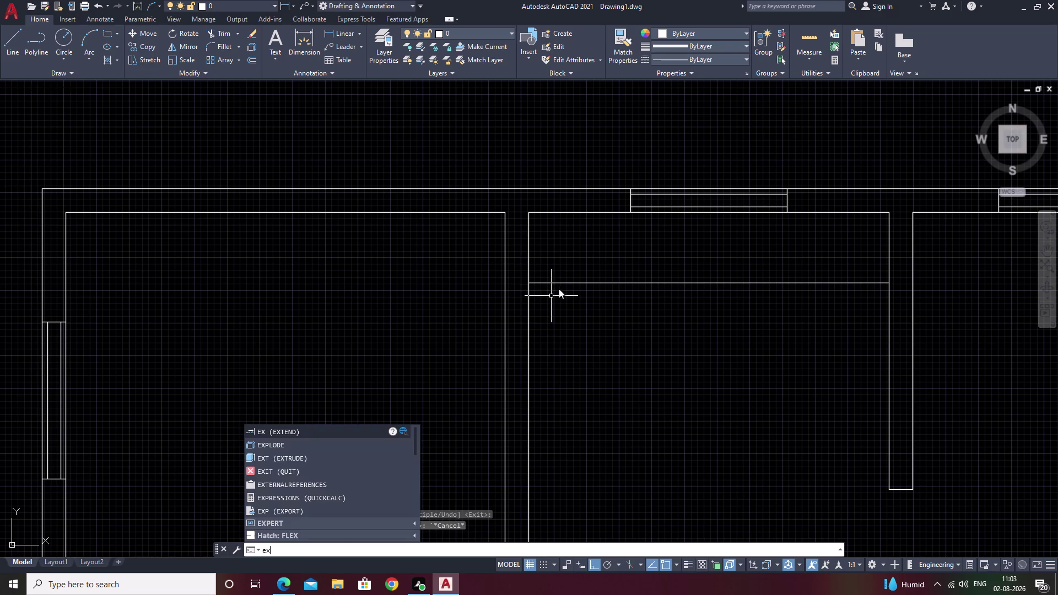
key(space)
click(559, 282)
key(Escape)
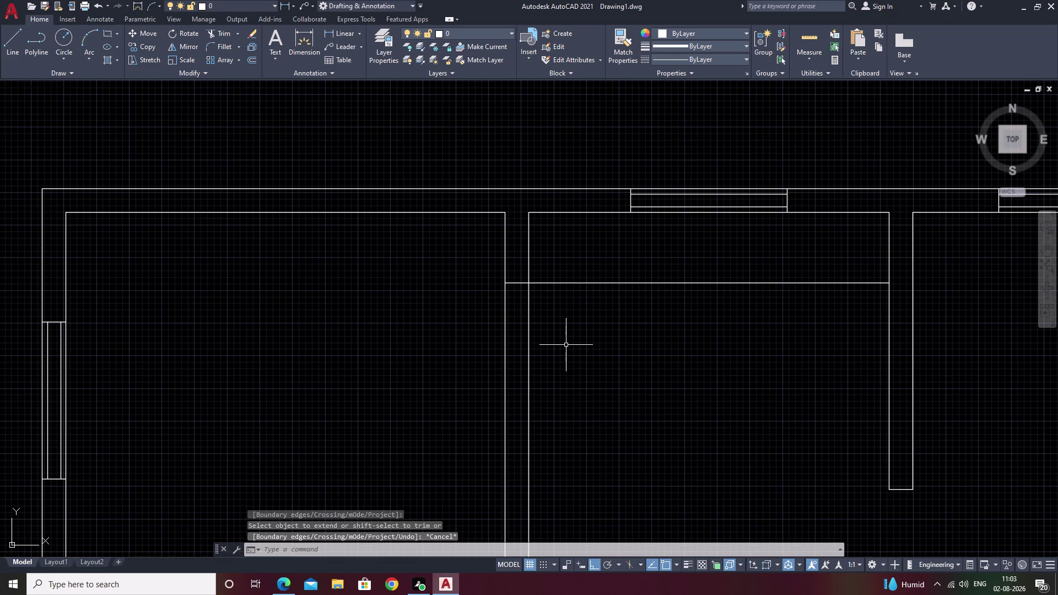
Fence-trim the wall lines below the new partition line.
text(tr)
key(space)
drag(574, 344, 455, 369)
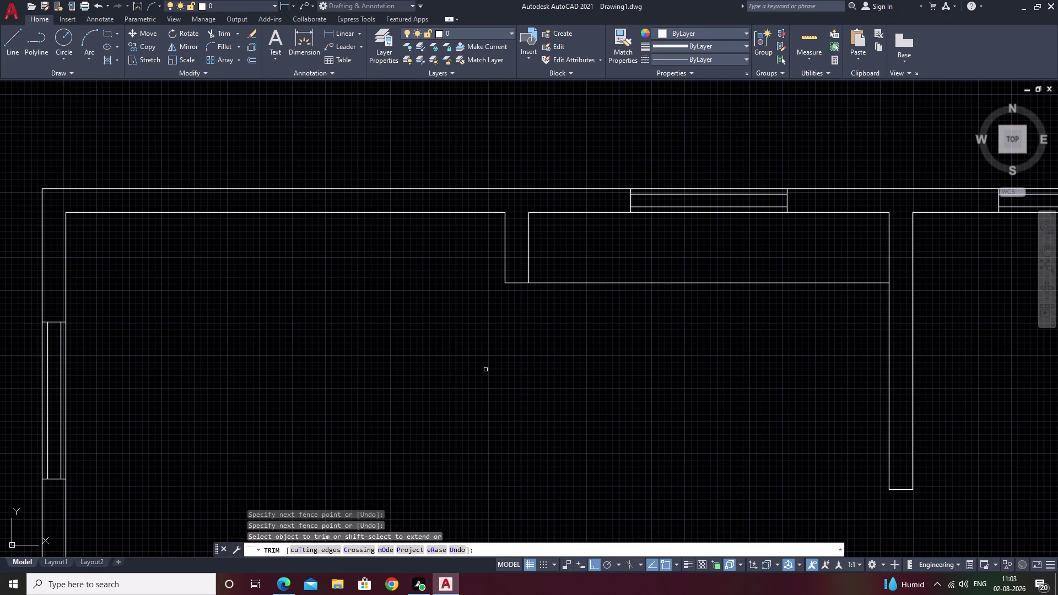
scroll(down, 3)
middle_drag(547, 390, 549, 372)
middle_drag(538, 337, 518, 382)
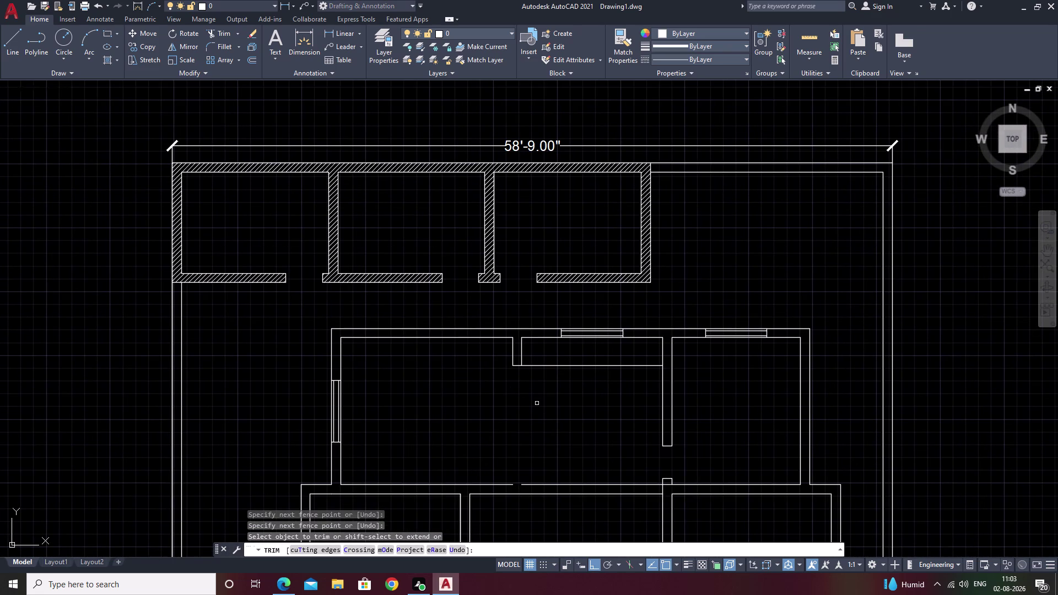
key(Escape)
Offset the new partition line 4" downward.
text(o)
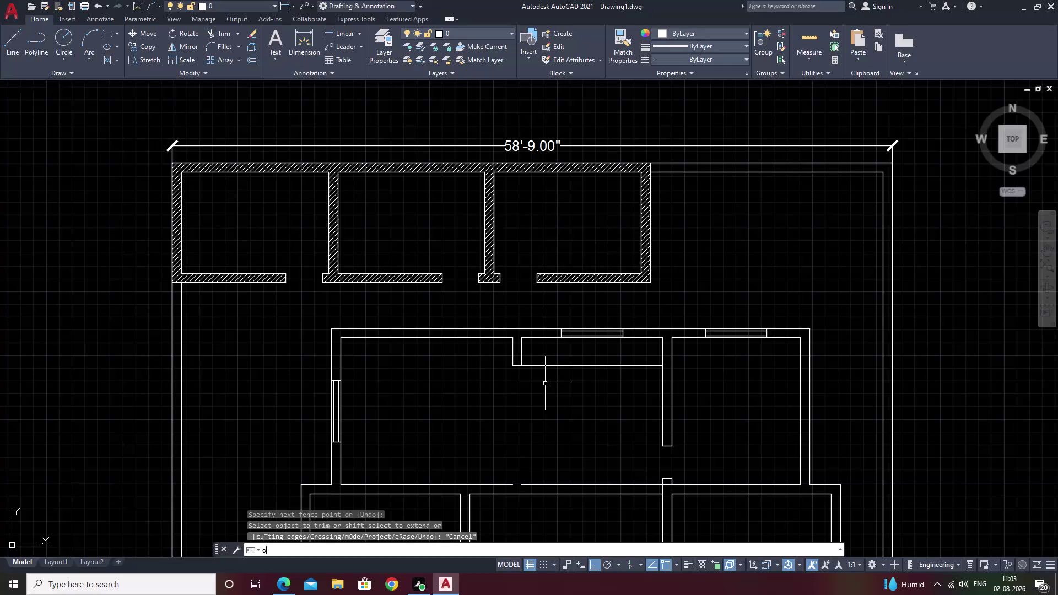
key(space)
text(4)
key(space)
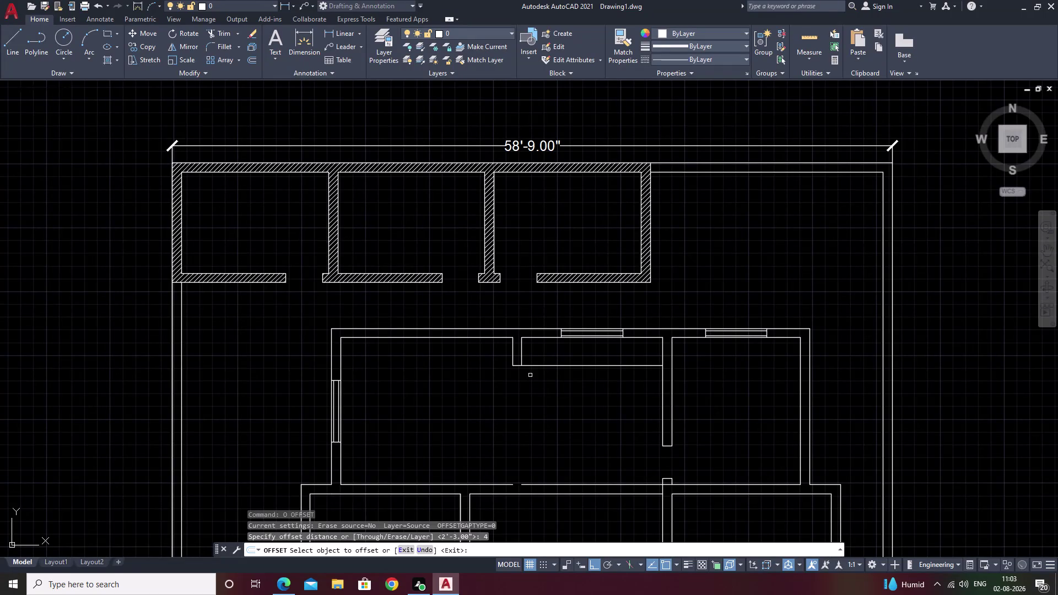
click(539, 366)
click(539, 377)
key(Escape)
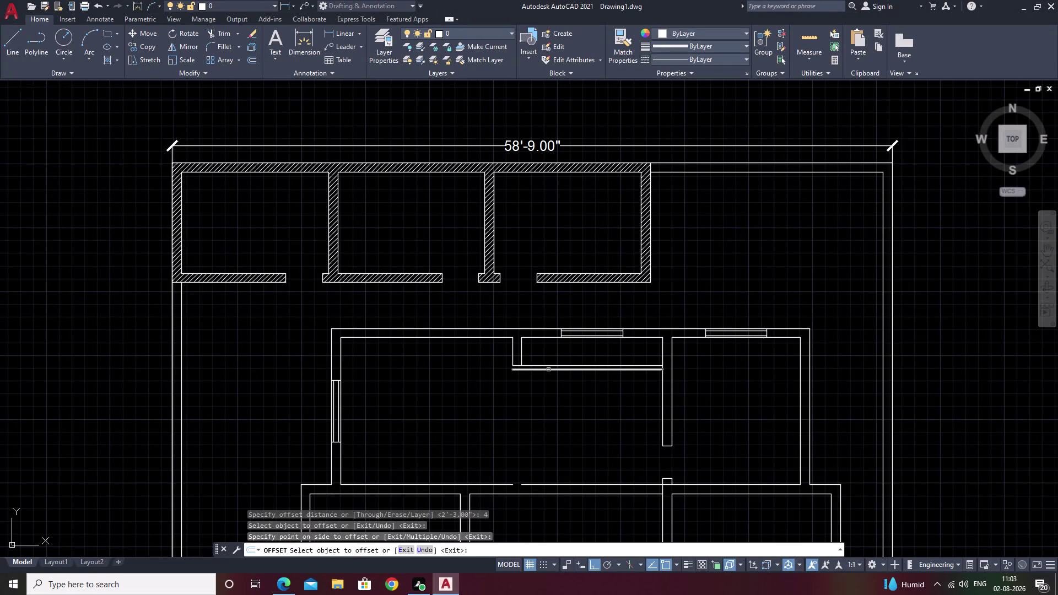
Fillet the lower partition line with the left wall into a corner.
text(f)
key(space)
scroll(up, 3)
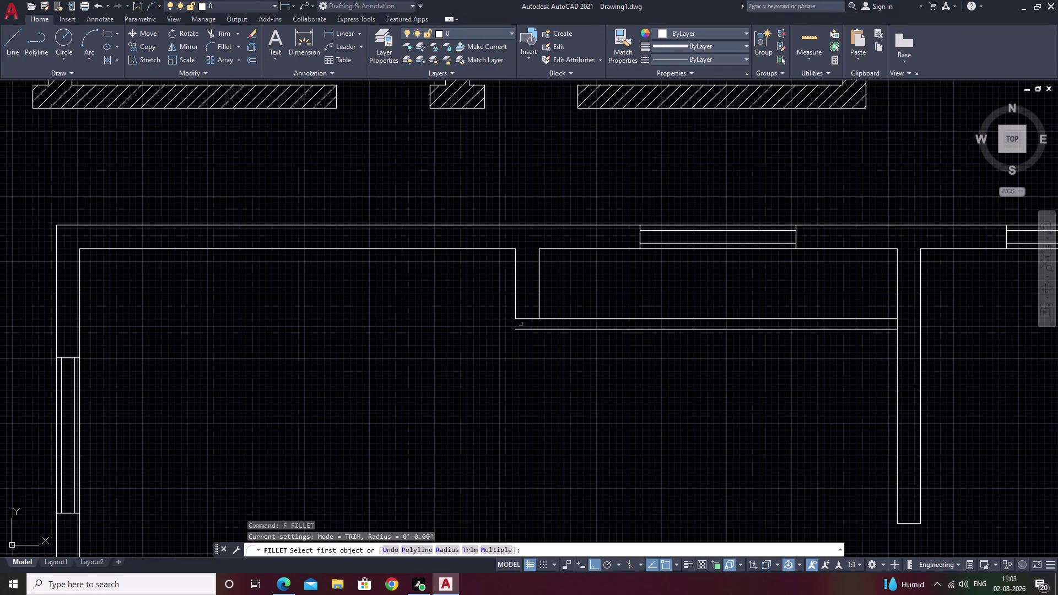
click(515, 313)
click(527, 332)
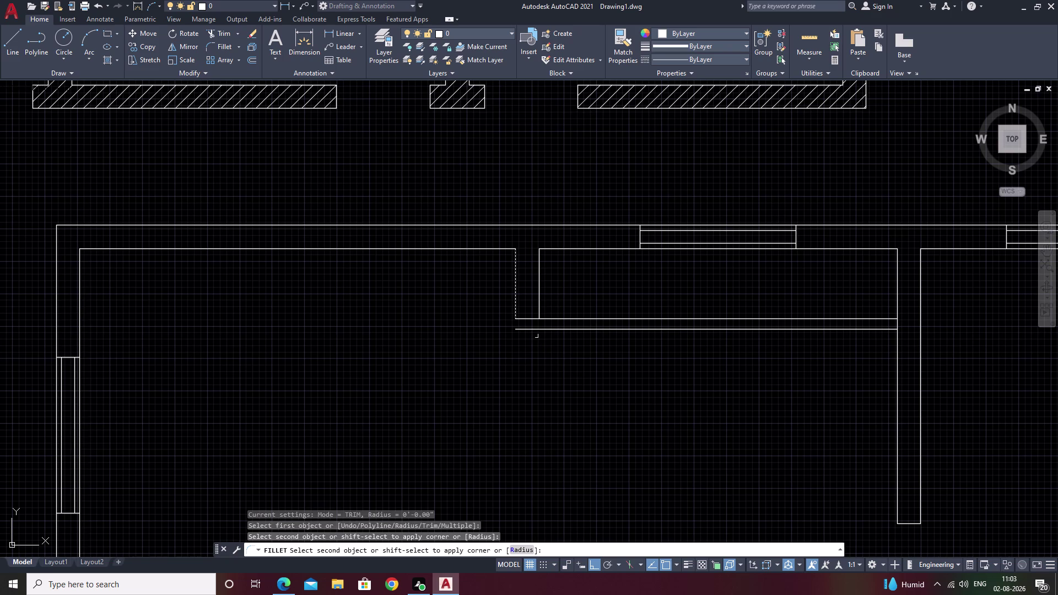
click(534, 329)
key(Escape)
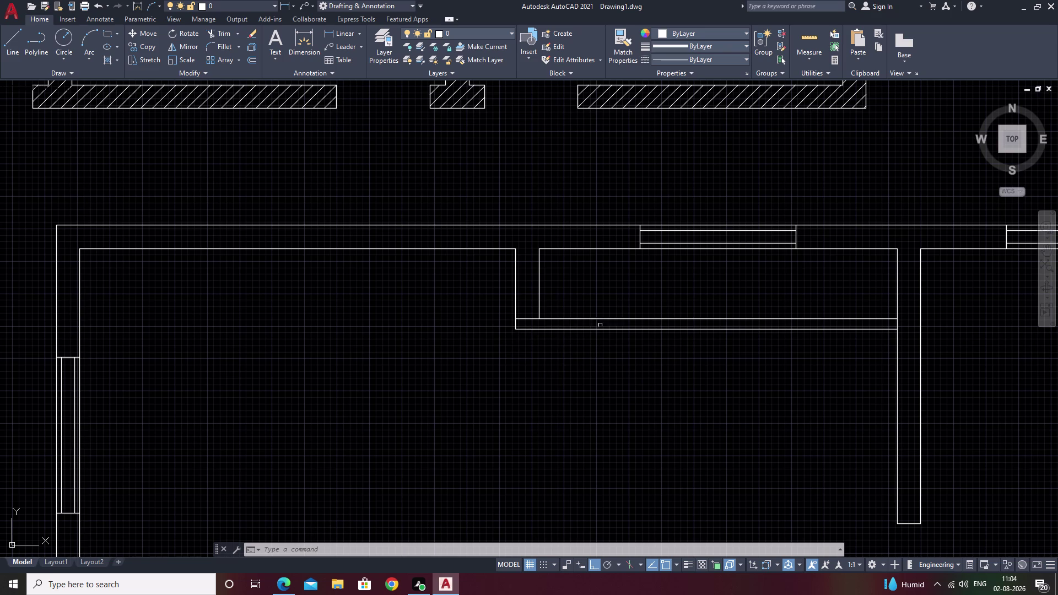
Extend the inner wall line down to the partition and trim it back to a short nib.
key(e)
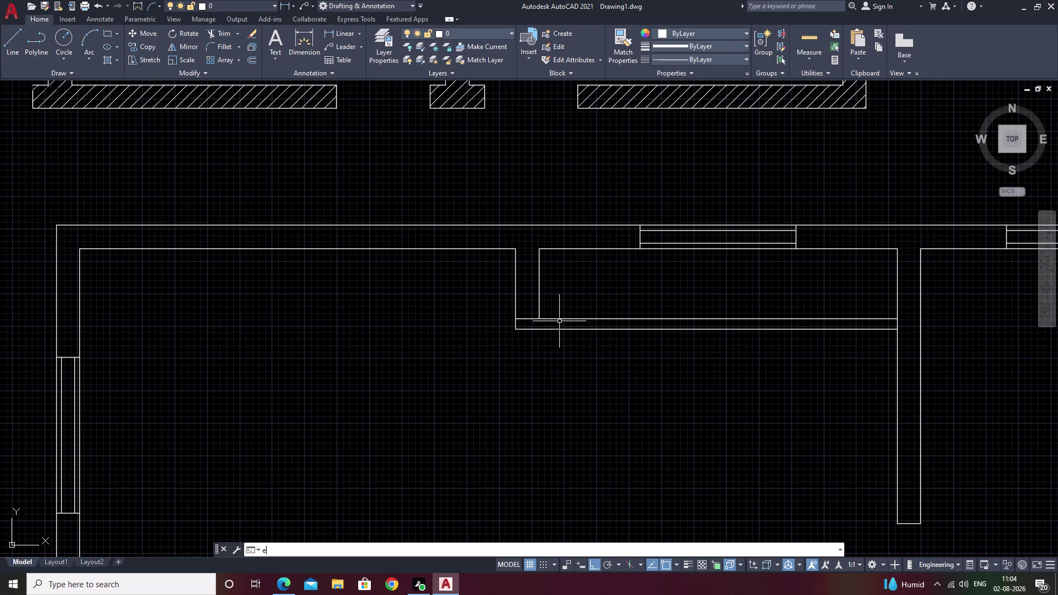
key(x)
key(space)
click(539, 301)
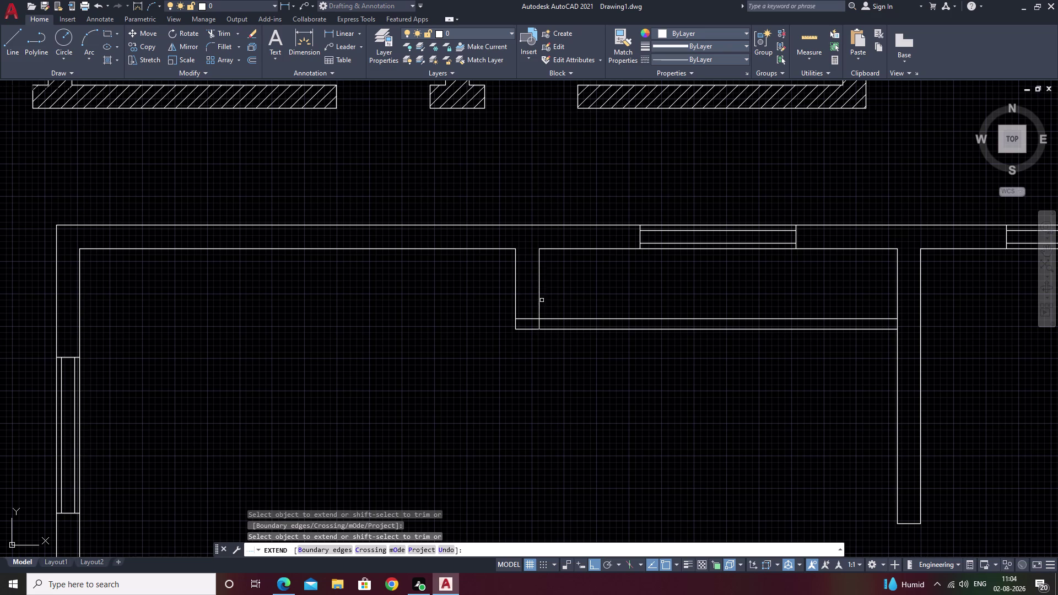
key(Escape)
text(tr)
key(space)
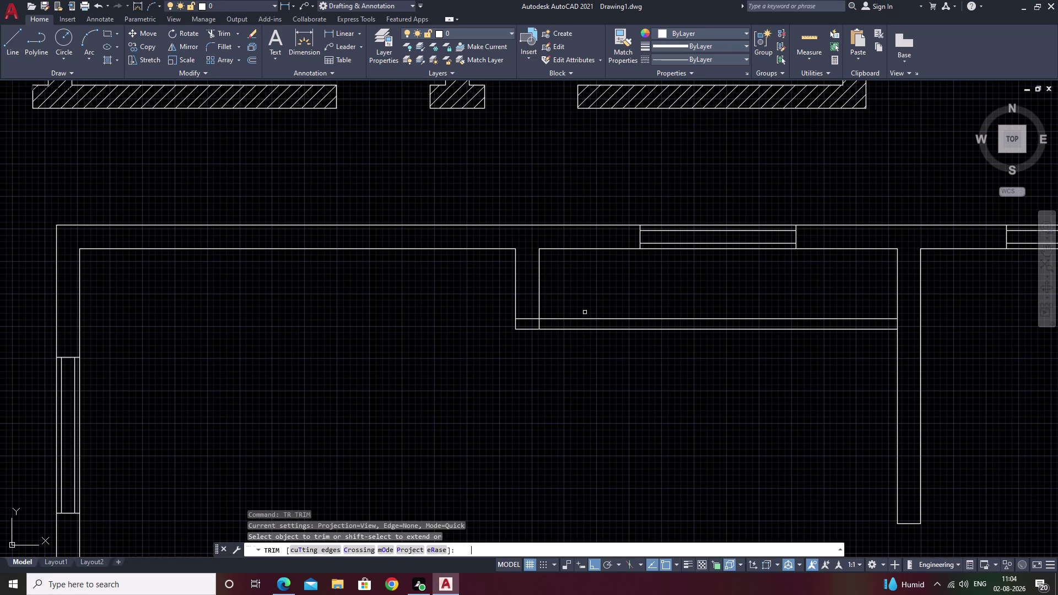
drag(584, 299, 556, 449)
key(Escape)
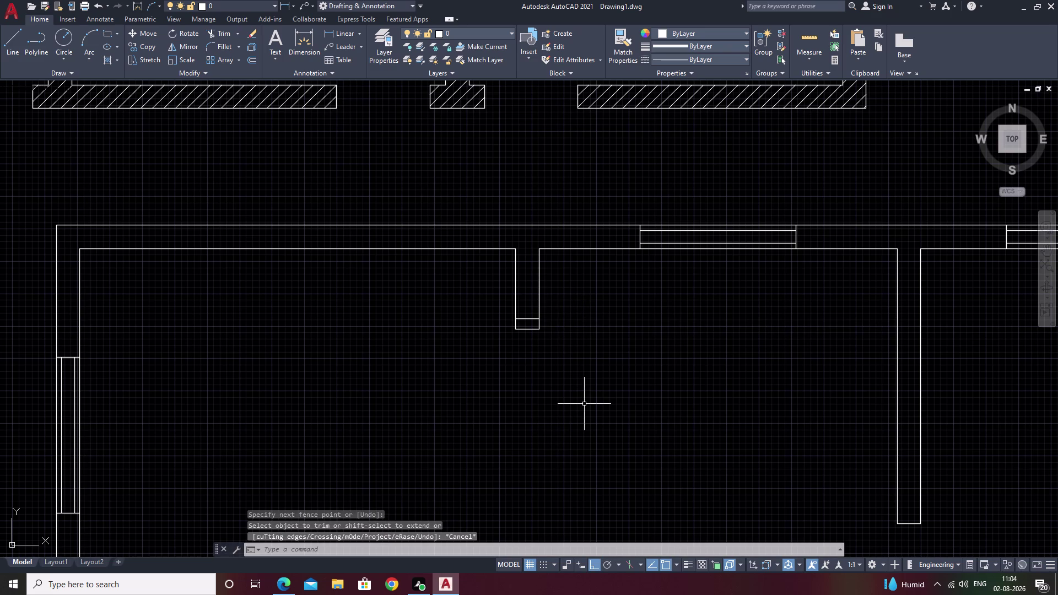
Draw the partition outline from the nib corner: 2' right, 5' down, 2' left.
text(l)
key(space)
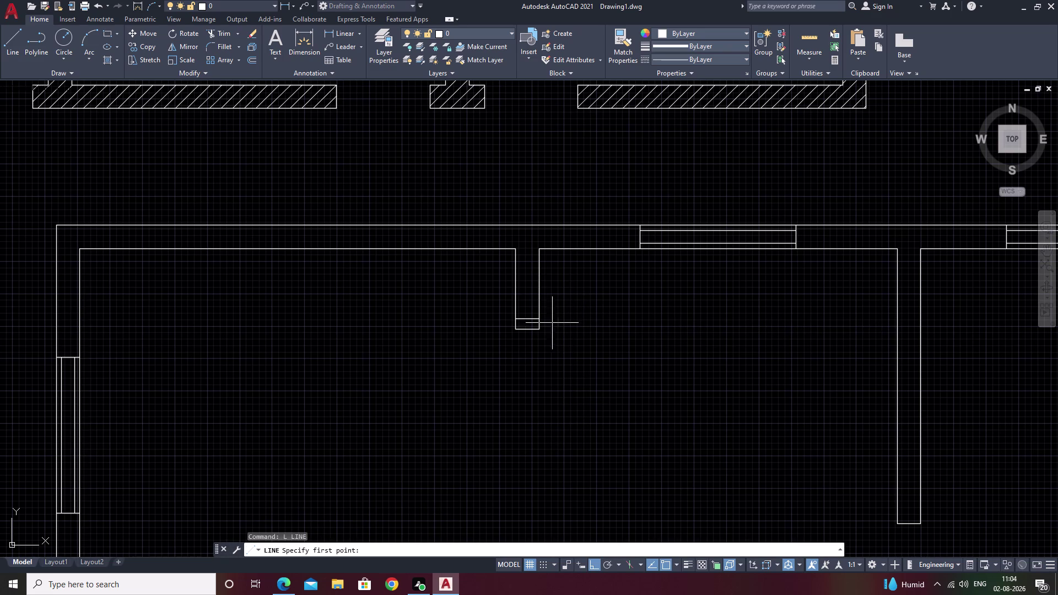
click(542, 318)
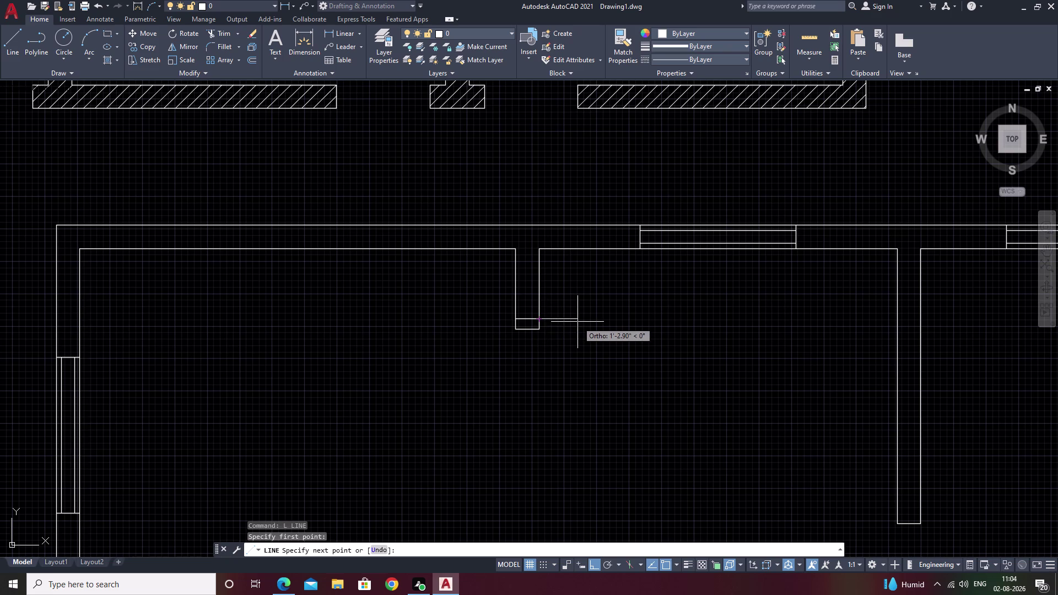
text(2')
key(space)
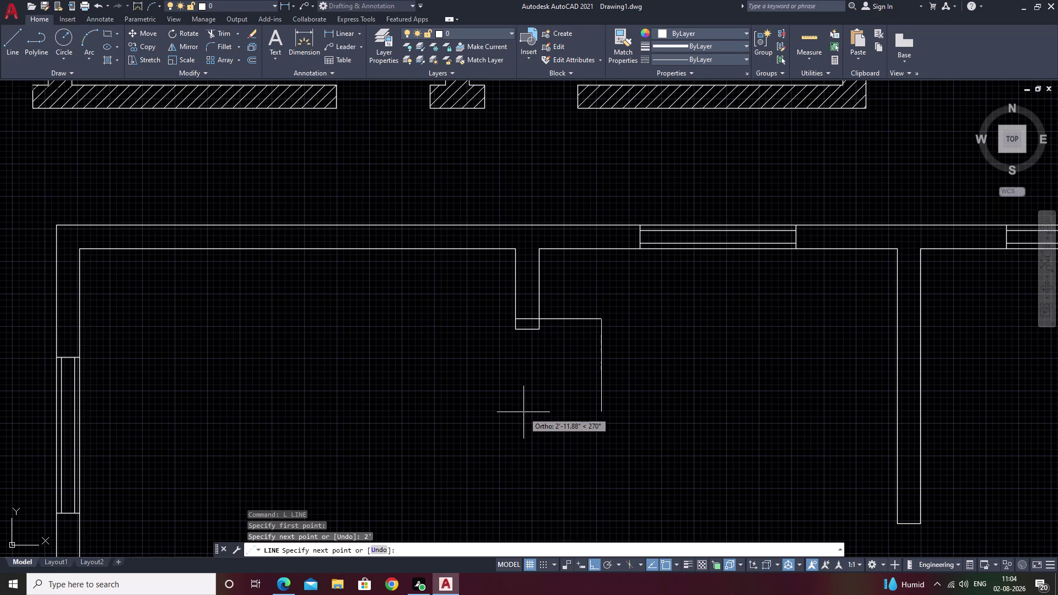
key(5)
key(apostrophe)
key(space)
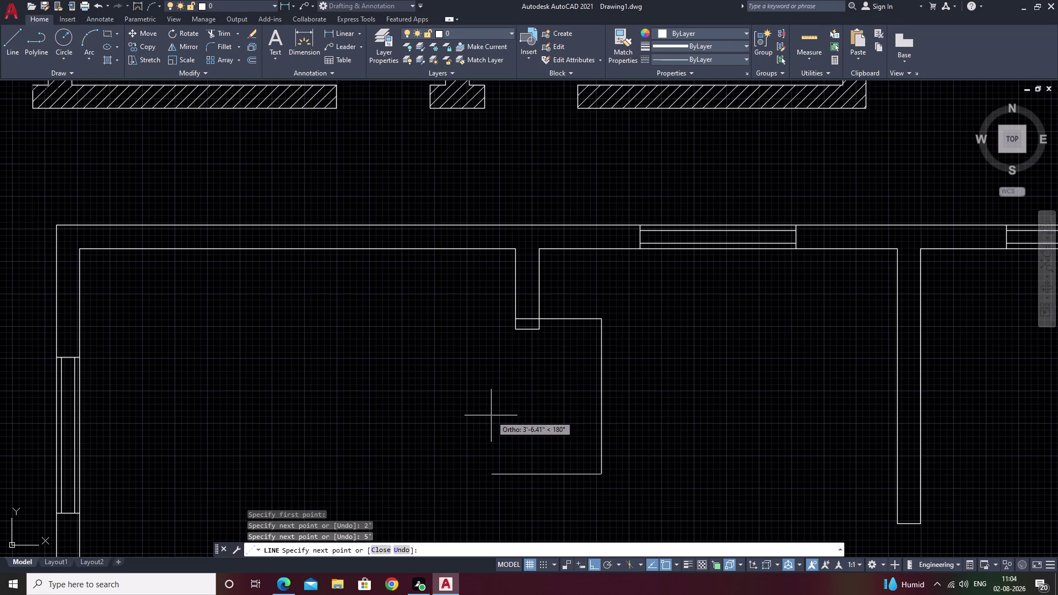
text(2')
key(space)
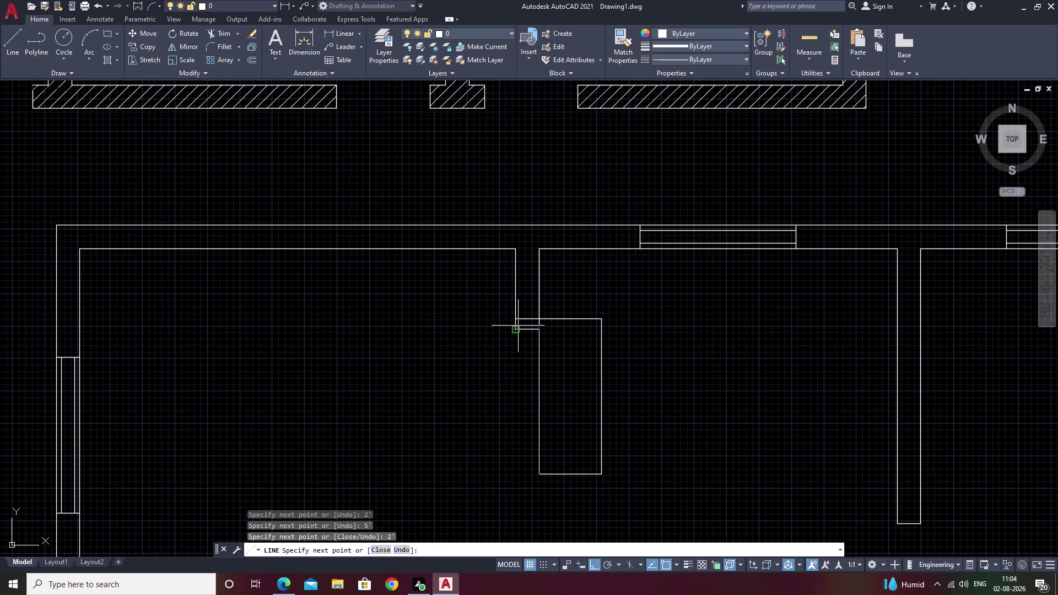
key(Escape)
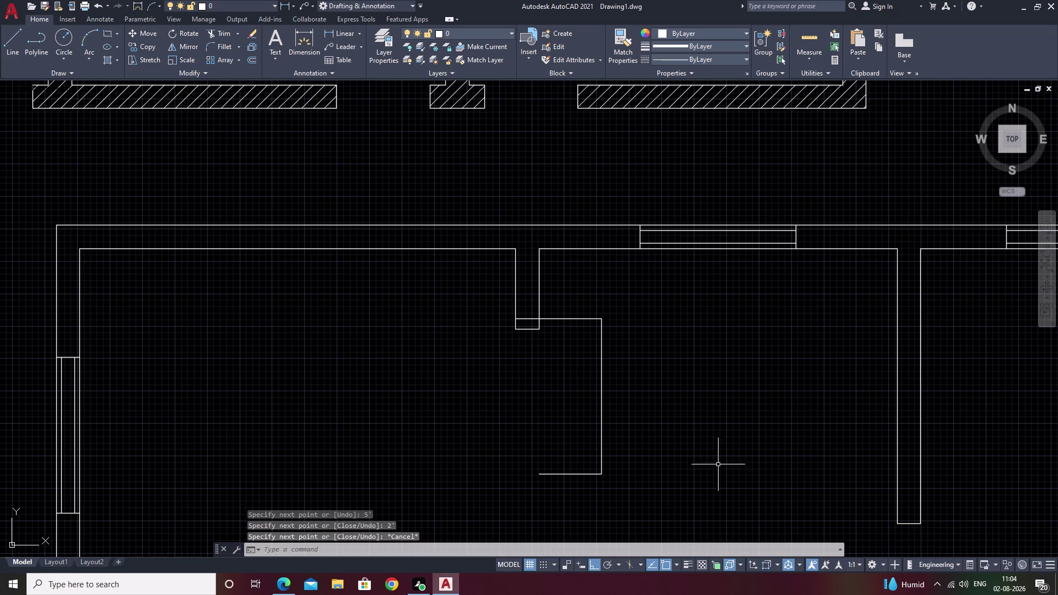
Erase the partition lines with crossing selections, then undo both erasures to restore them.
click(603, 294)
drag(604, 295, 577, 414)
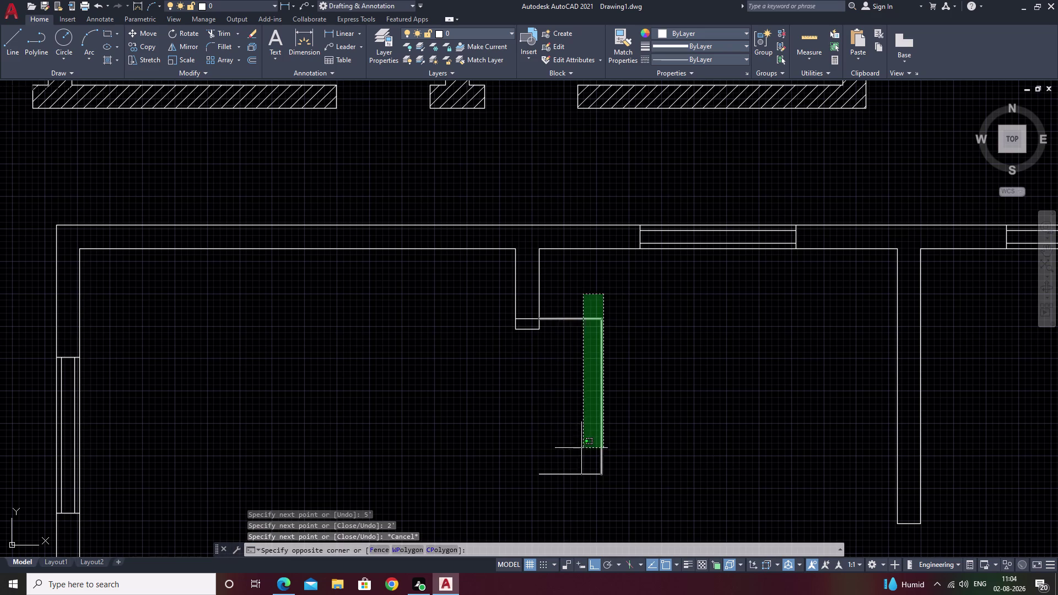
click(553, 467)
text(e)
key(space)
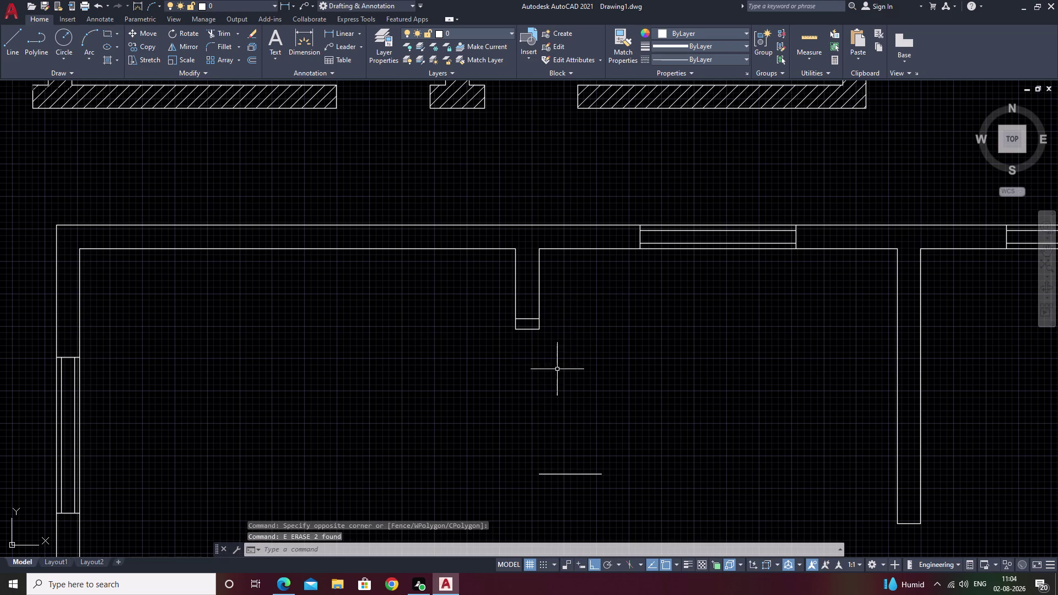
drag(582, 432, 538, 495)
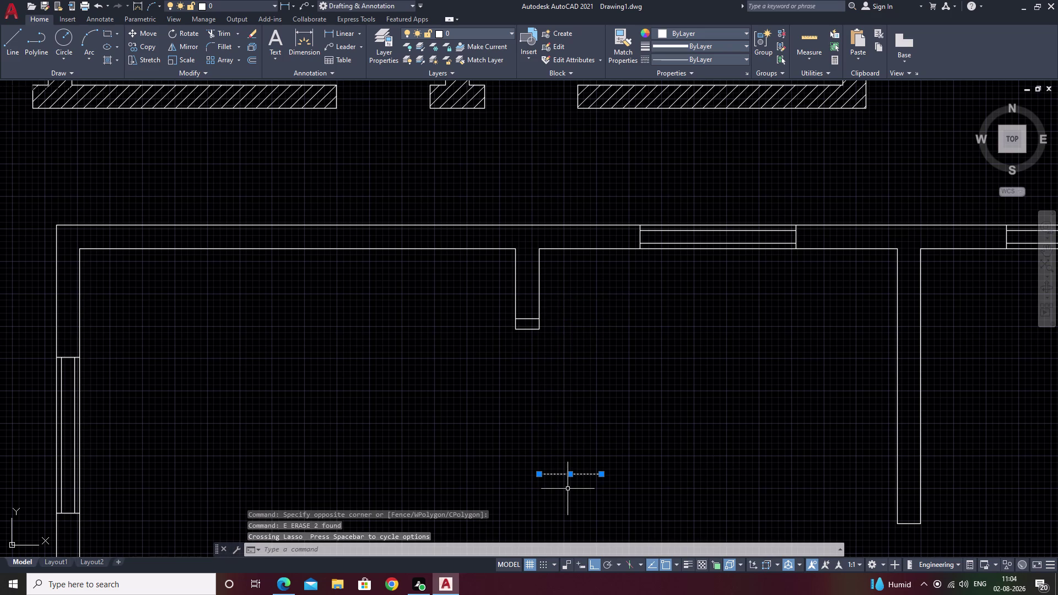
text(e)
key(space)
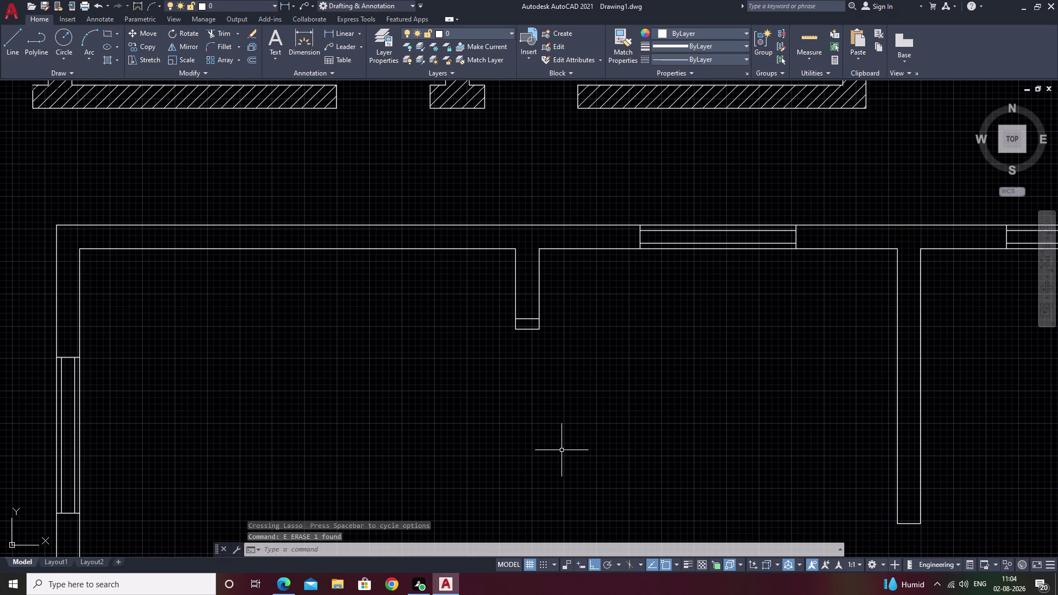
key(Escape)
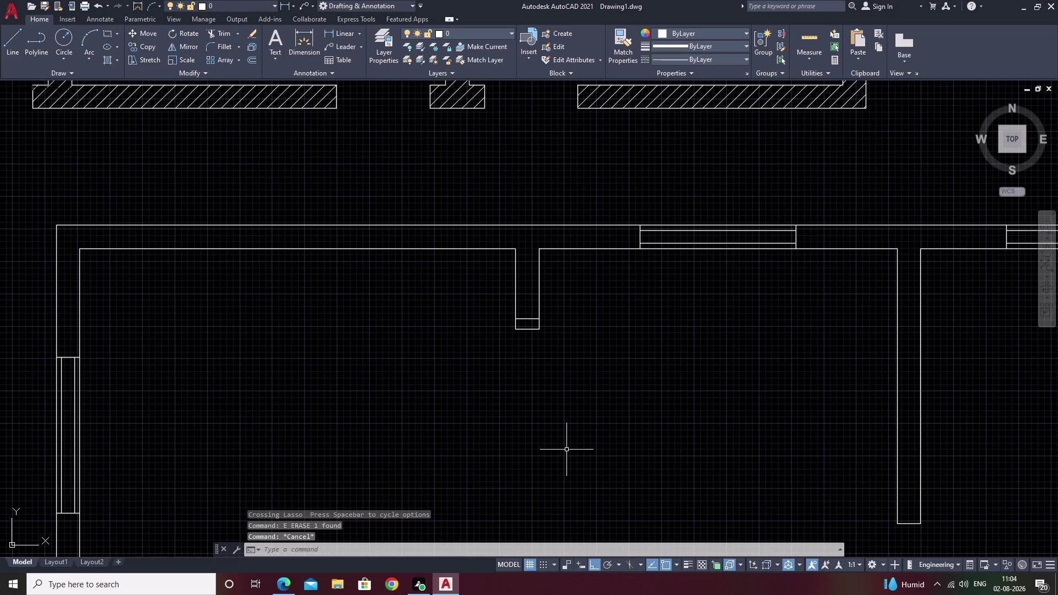
key(ctrl+z)
key(ctrl+z)
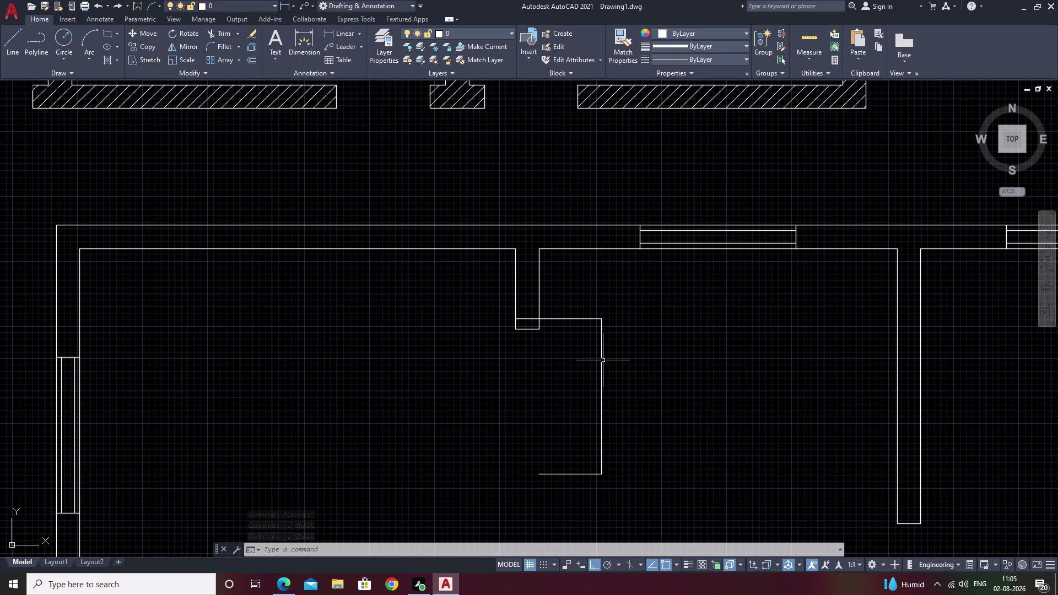
Offset the partition's top edge and right vertical line 4" inward.
text(o)
key(space)
key(Escape)
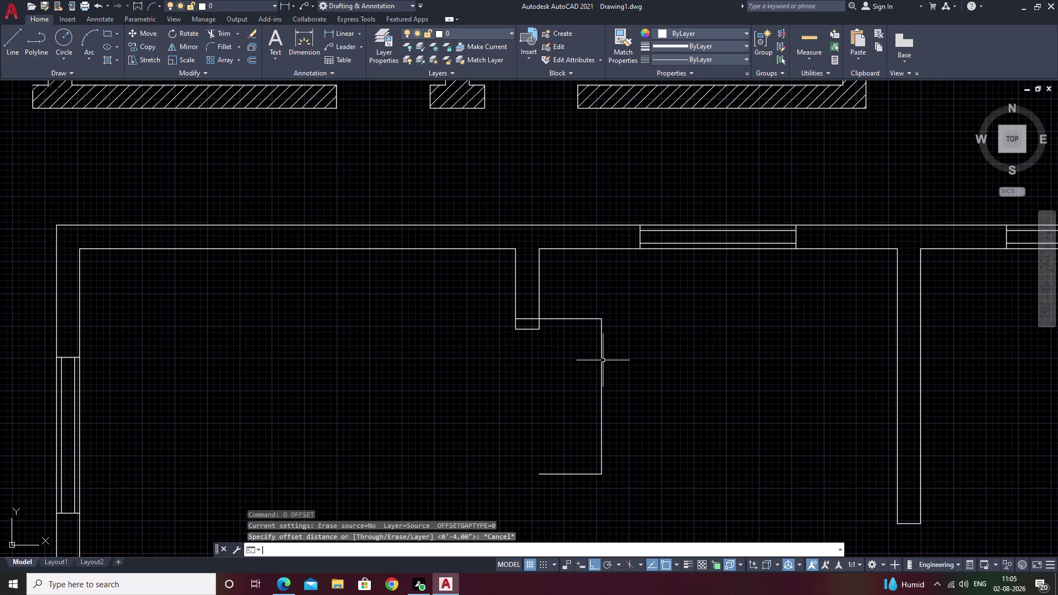
text(o)
key(space)
text(4)
key(space)
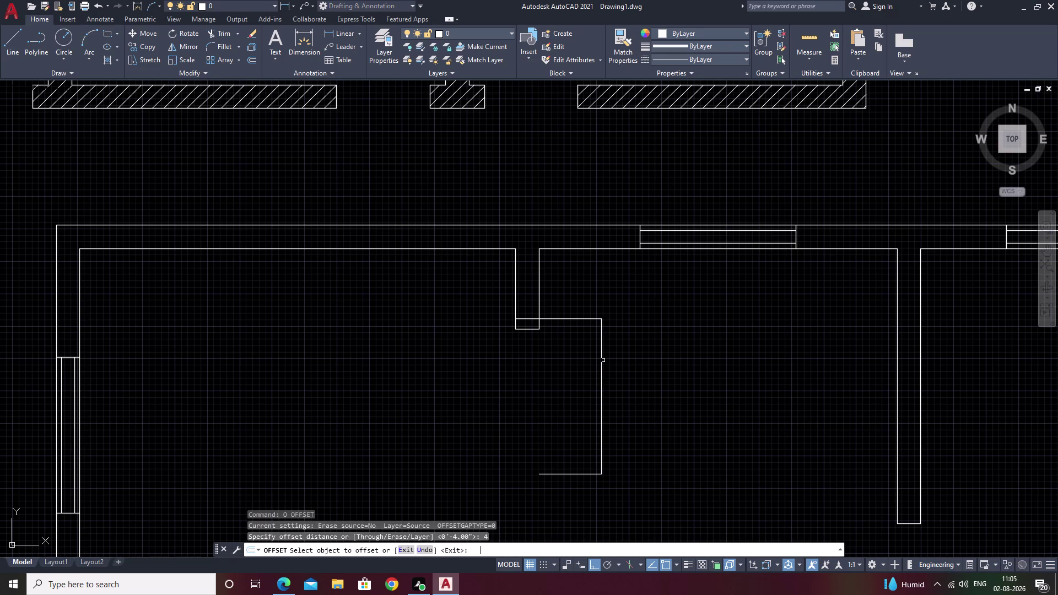
click(569, 320)
click(571, 357)
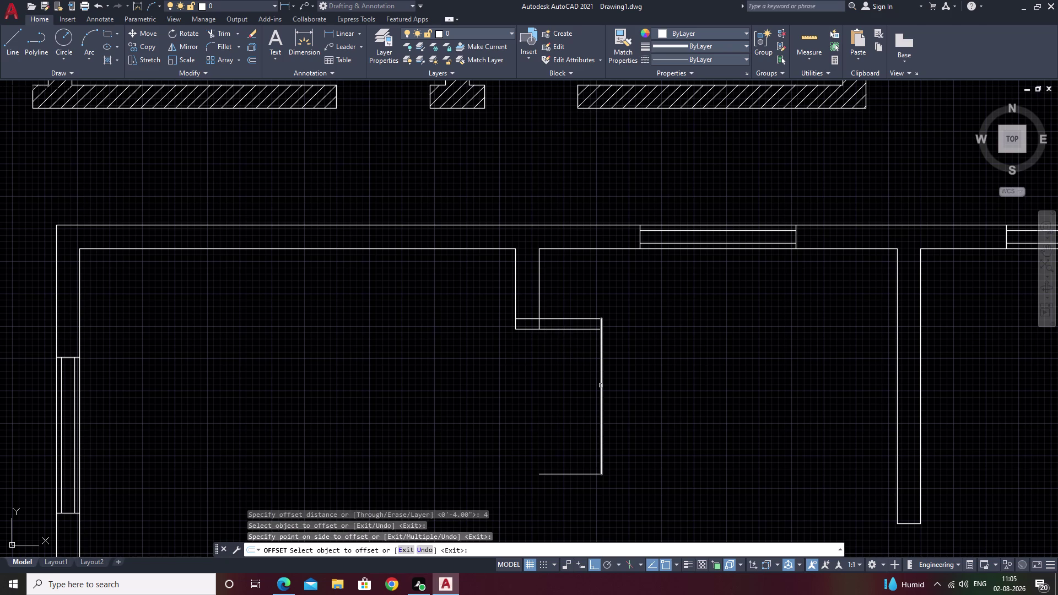
click(600, 387)
double_click(521, 406)
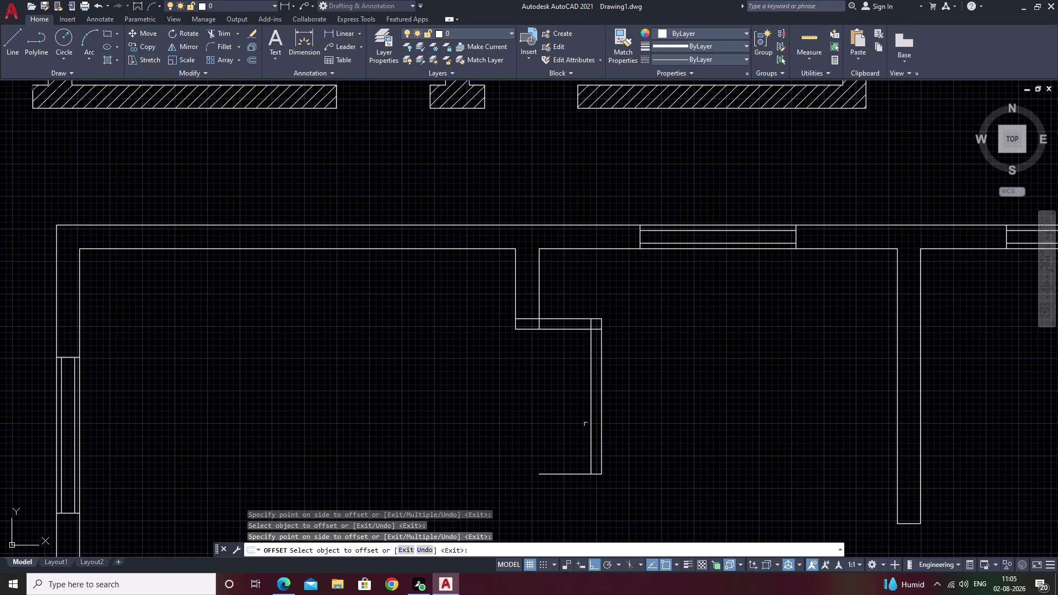
key(Escape)
Offset the inner vertical partition line 2' to the left and select the new line.
text(o)
key(space)
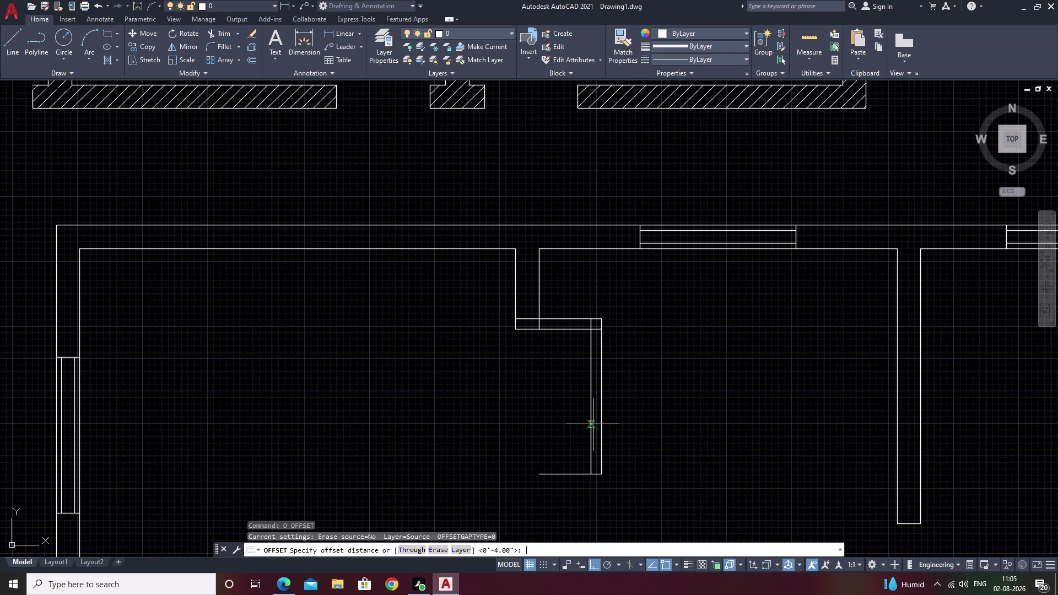
text(2')
key(space)
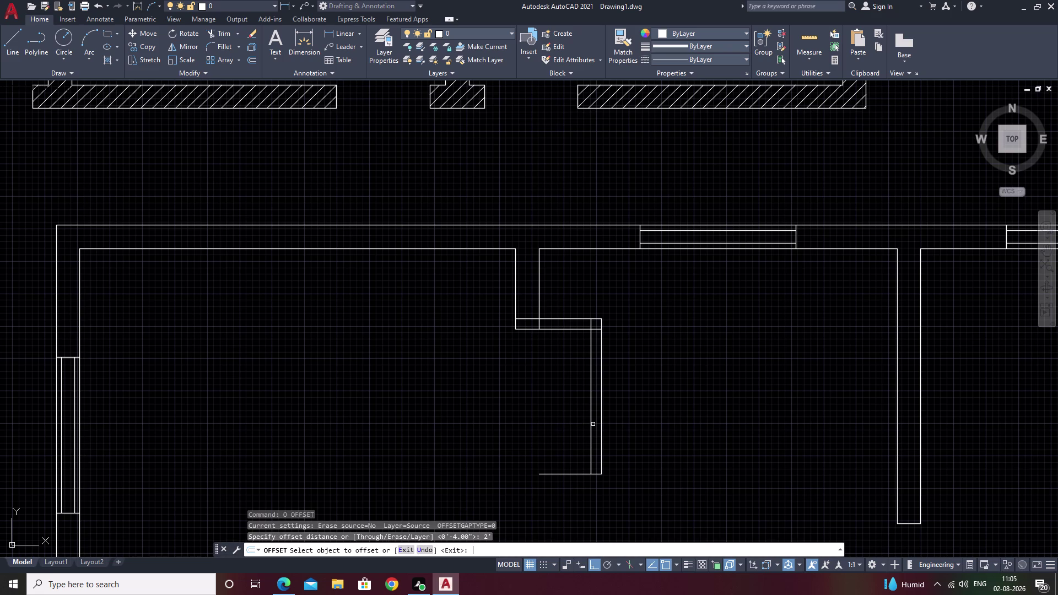
click(589, 415)
double_click(451, 410)
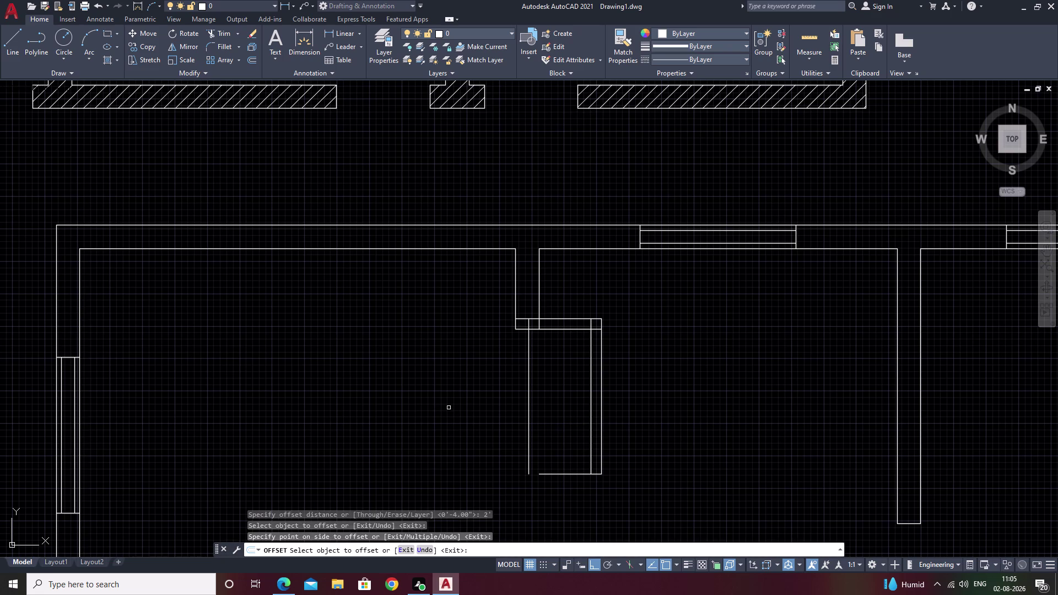
click(449, 408)
click(535, 434)
key(Escape)
scroll(up, 3)
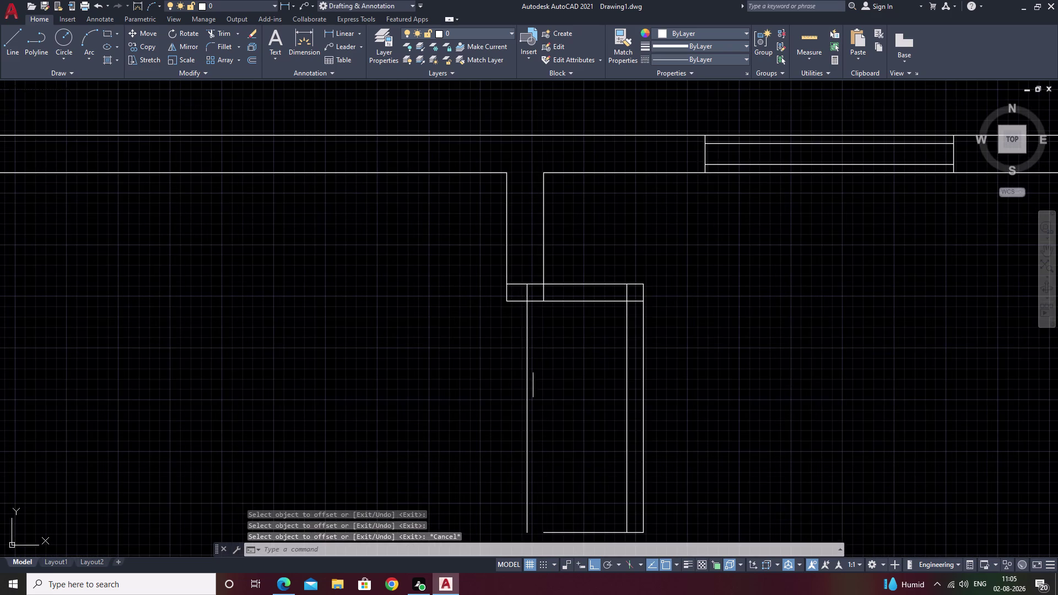
scroll(down, 3)
scroll(up, 3)
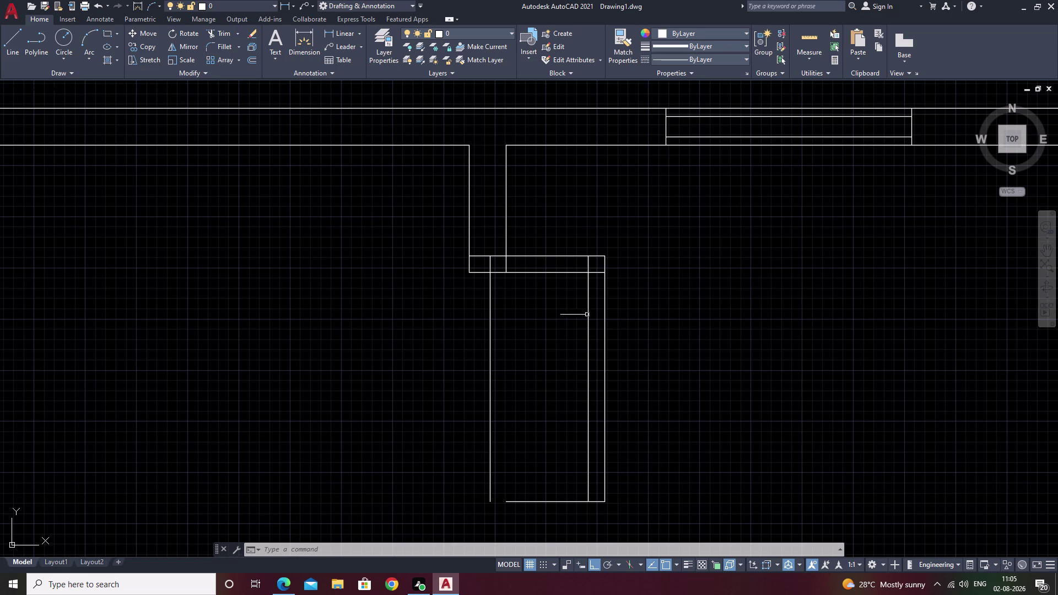
click(489, 306)
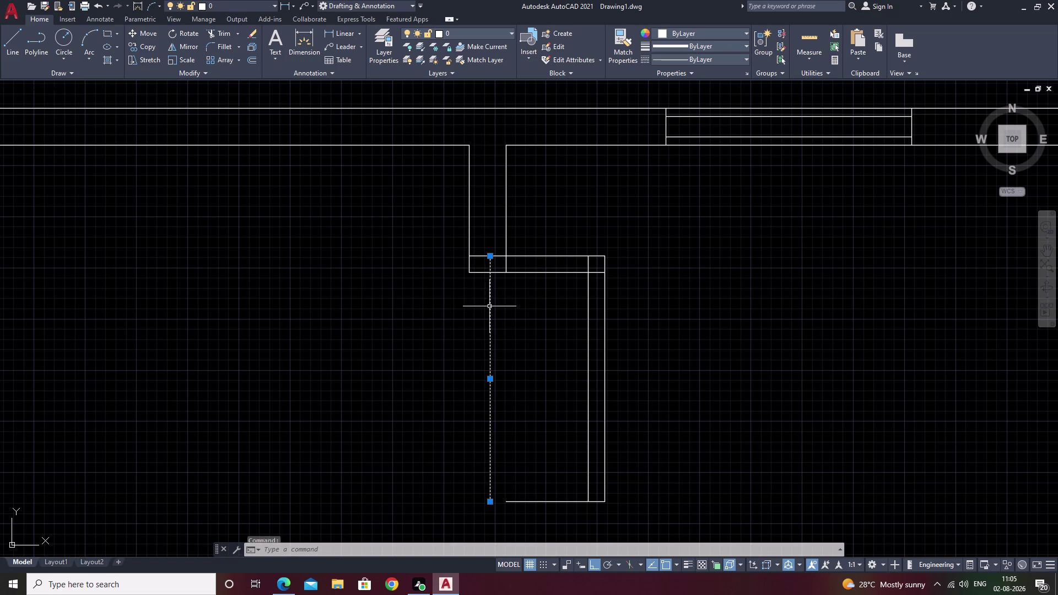
Erase the 2-foot inner vertical line of the partition.
key(Escape)
click(490, 316)
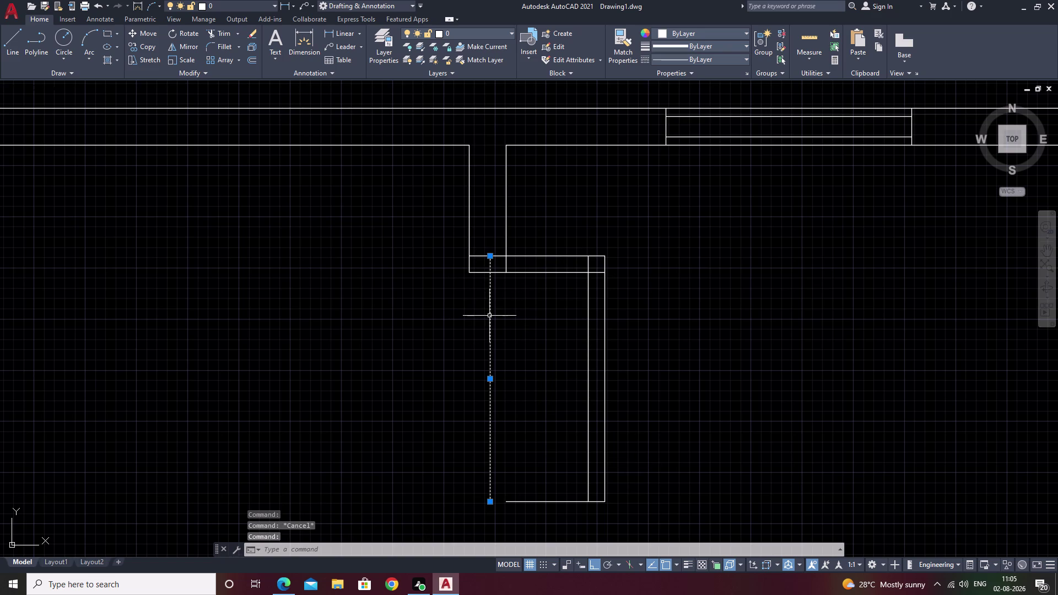
text(e)
key(space)
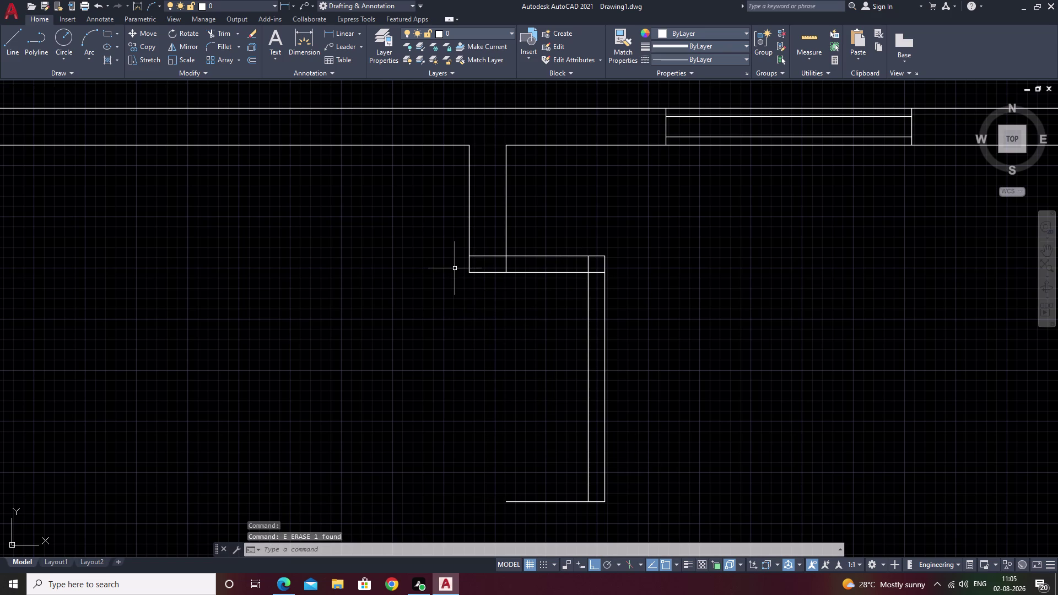
Draw a line down from the nib corner, then undo it.
text(l)
key(space)
click(472, 272)
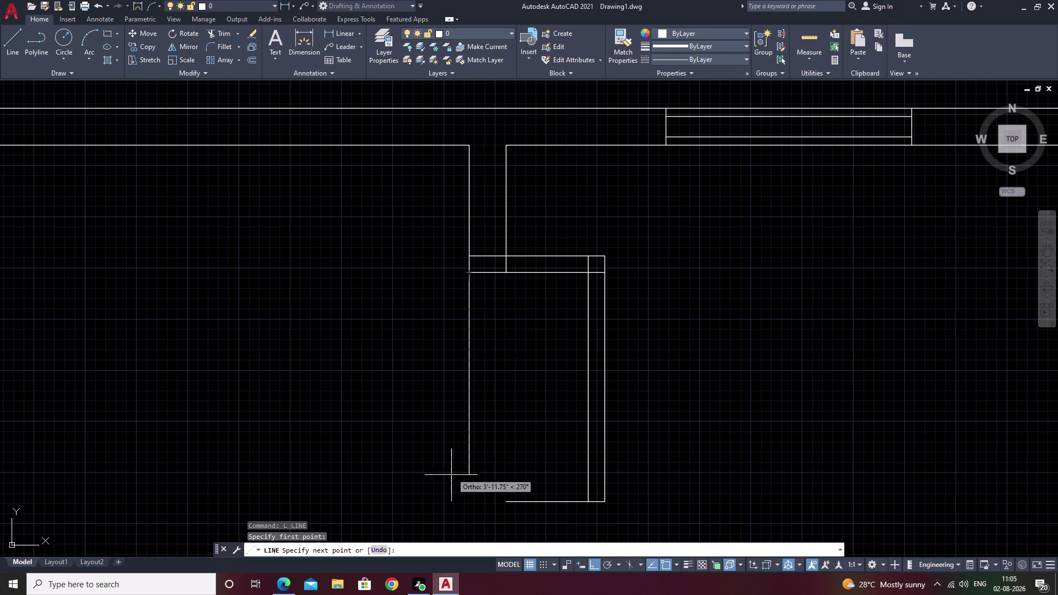
click(462, 503)
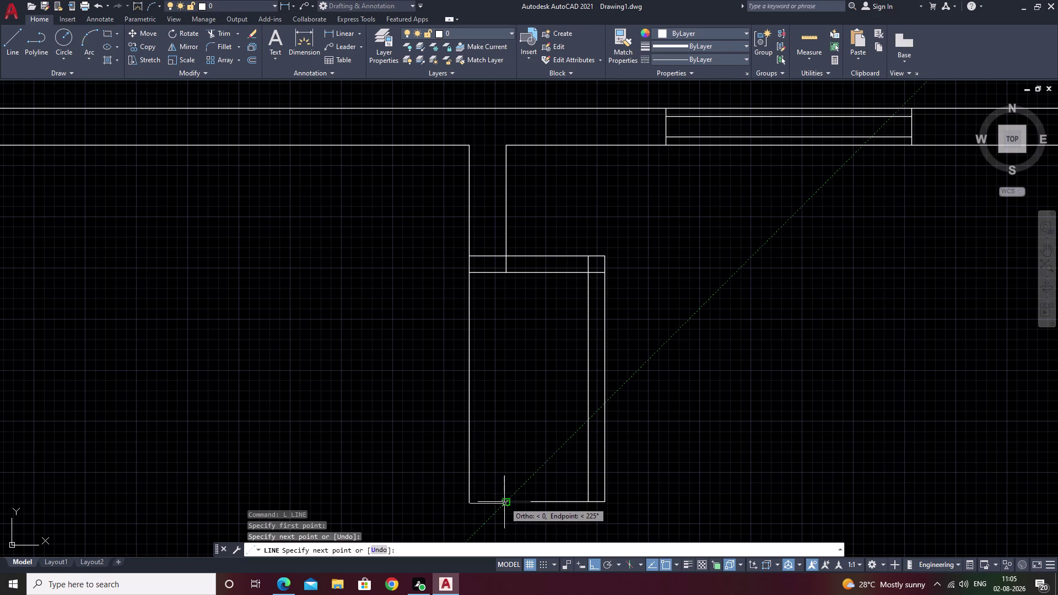
click(505, 503)
key(Escape)
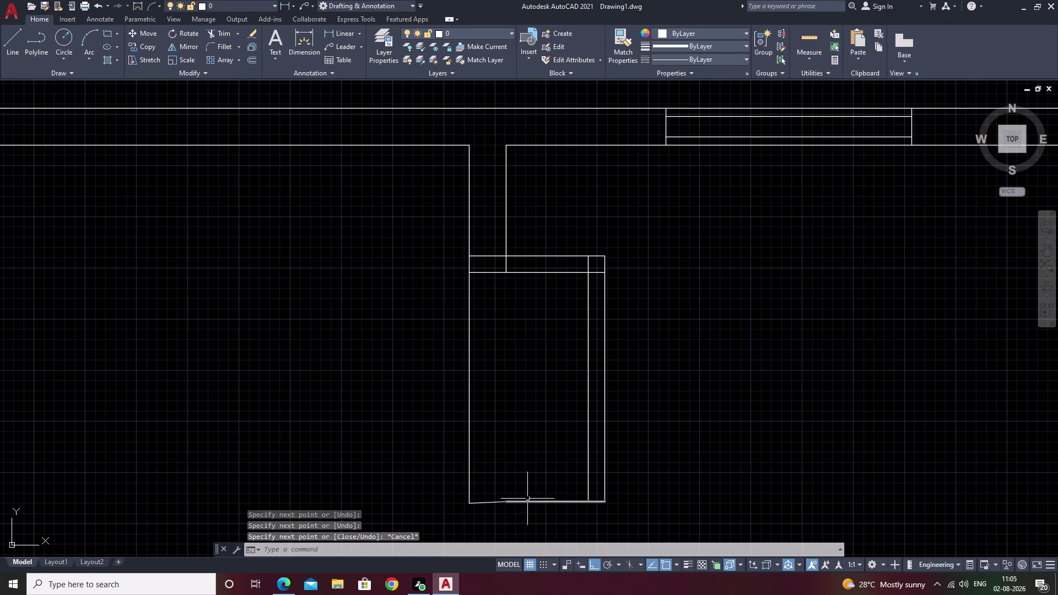
key(ctrl+z)
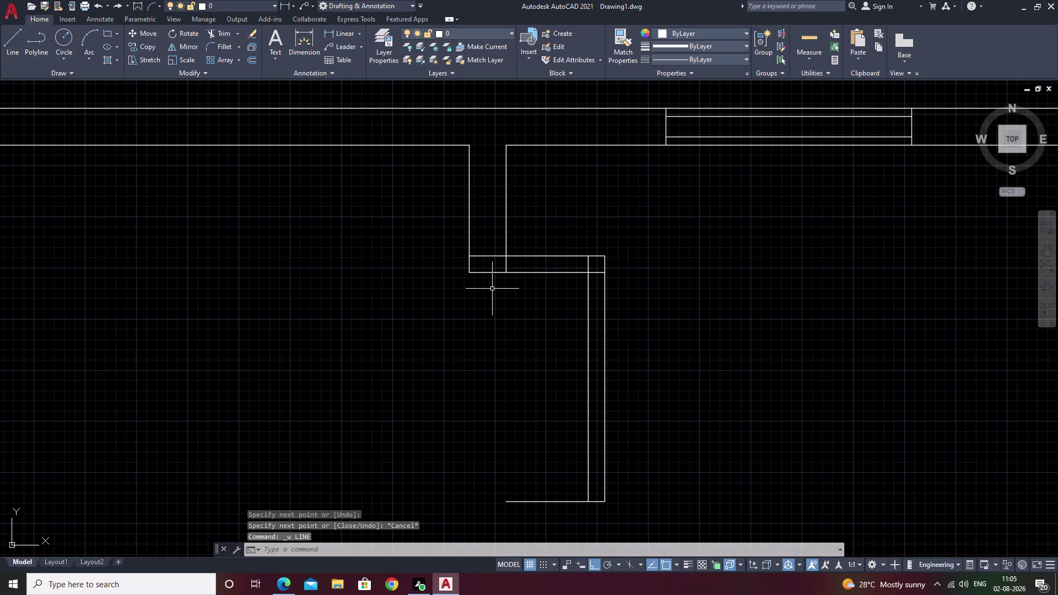
key(Escape)
Draw a vertical line from the nib's lower-left corner down past the partition's bottom.
key(l)
key(space)
click(475, 271)
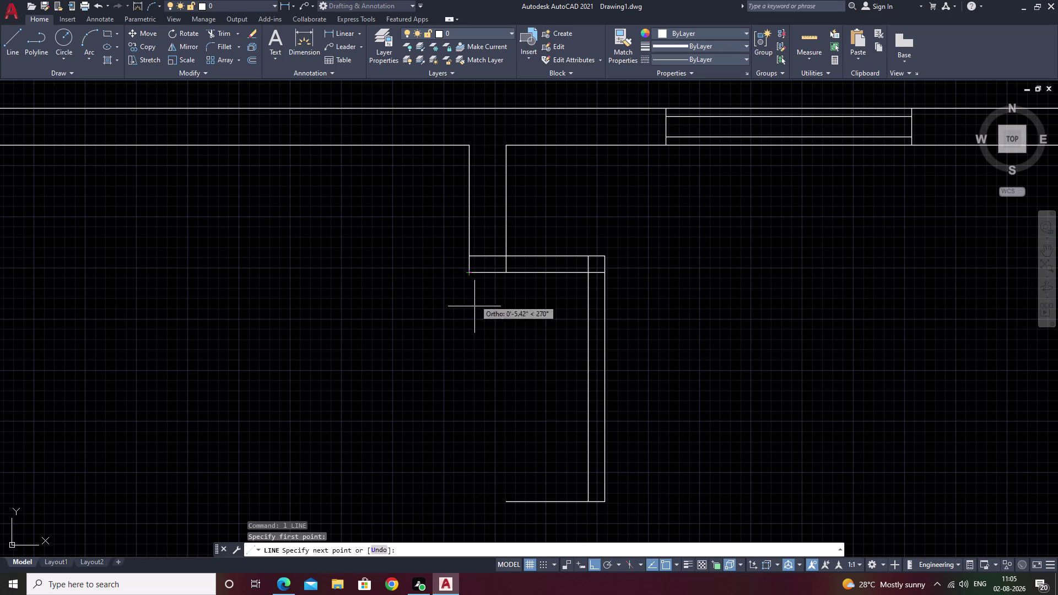
key(F8)
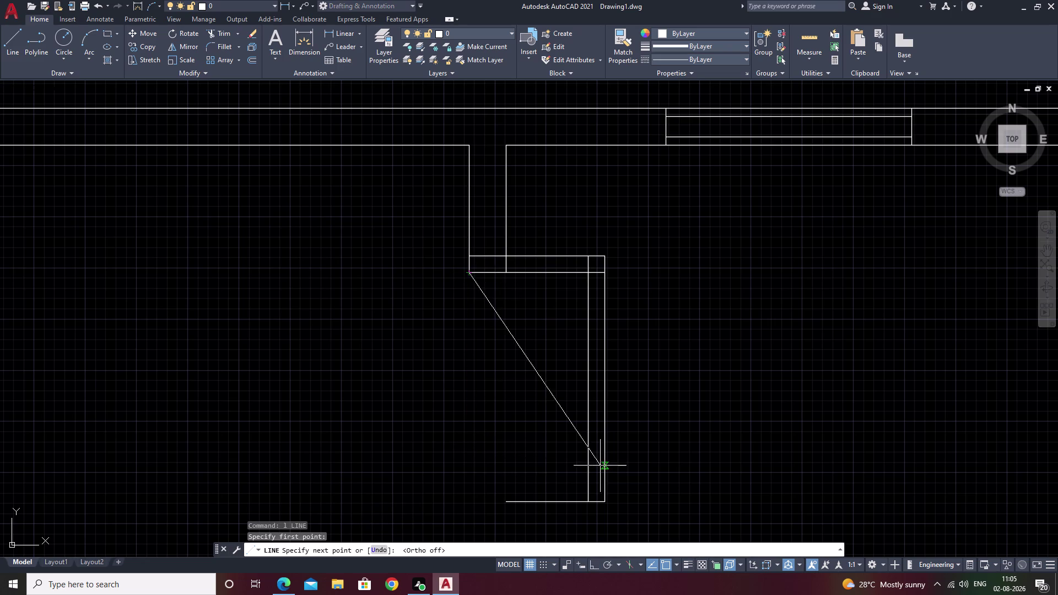
key(F8)
click(478, 518)
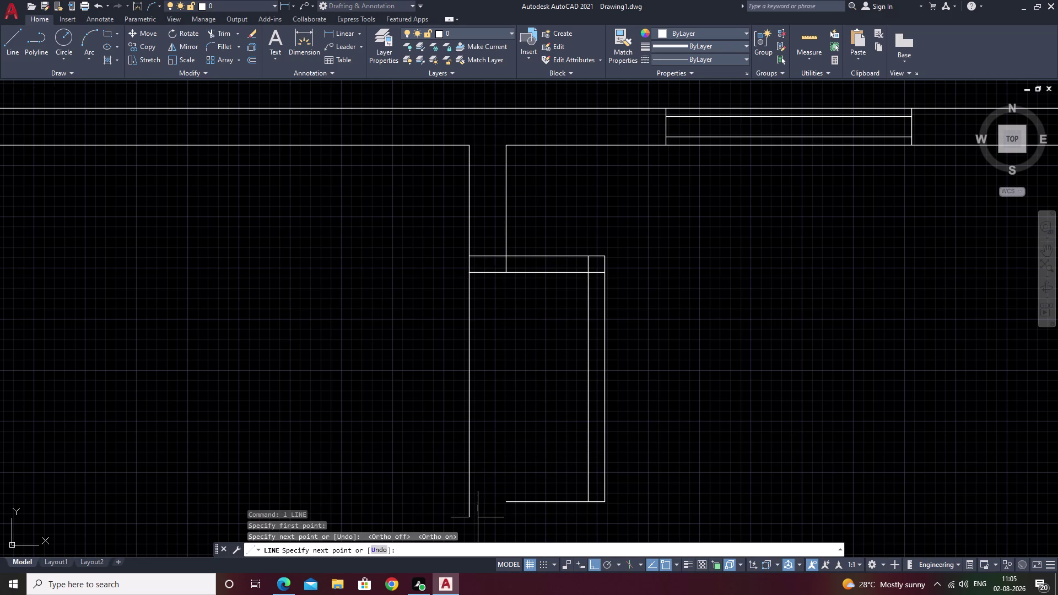
key(Escape)
scroll(down, 3)
middle_drag(540, 483, 555, 392)
scroll(up, 3)
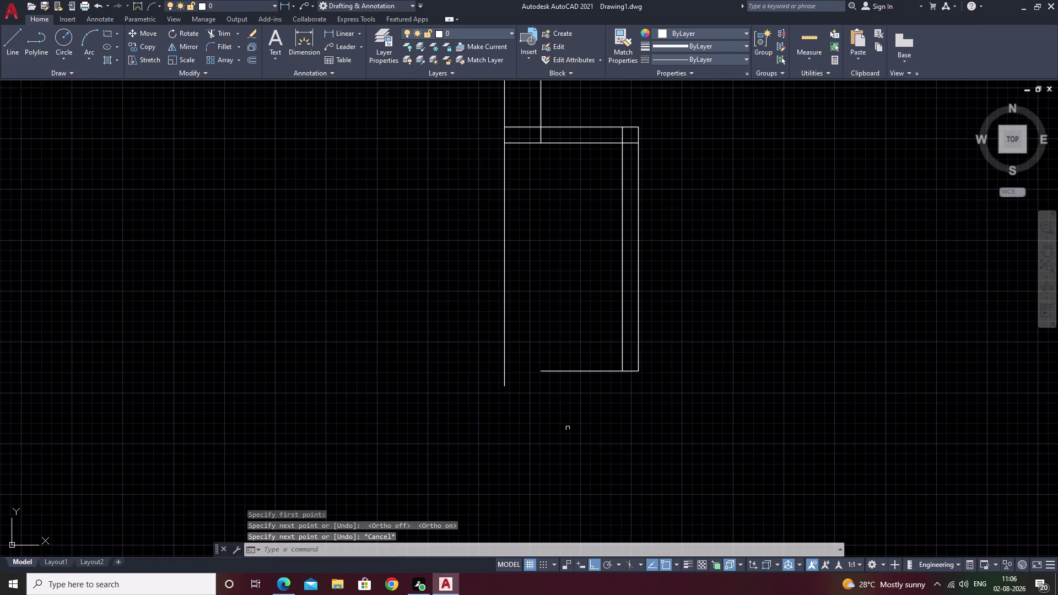
middle_drag(574, 343, 491, 382)
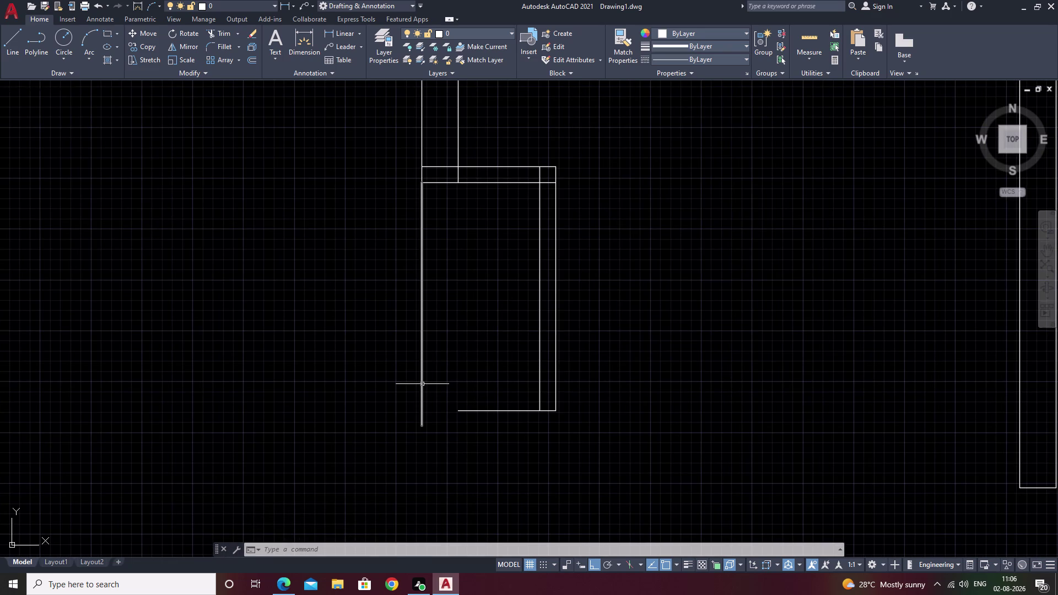
Offset the new left vertical line 2 feet to the right.
text(o 2)
text(')
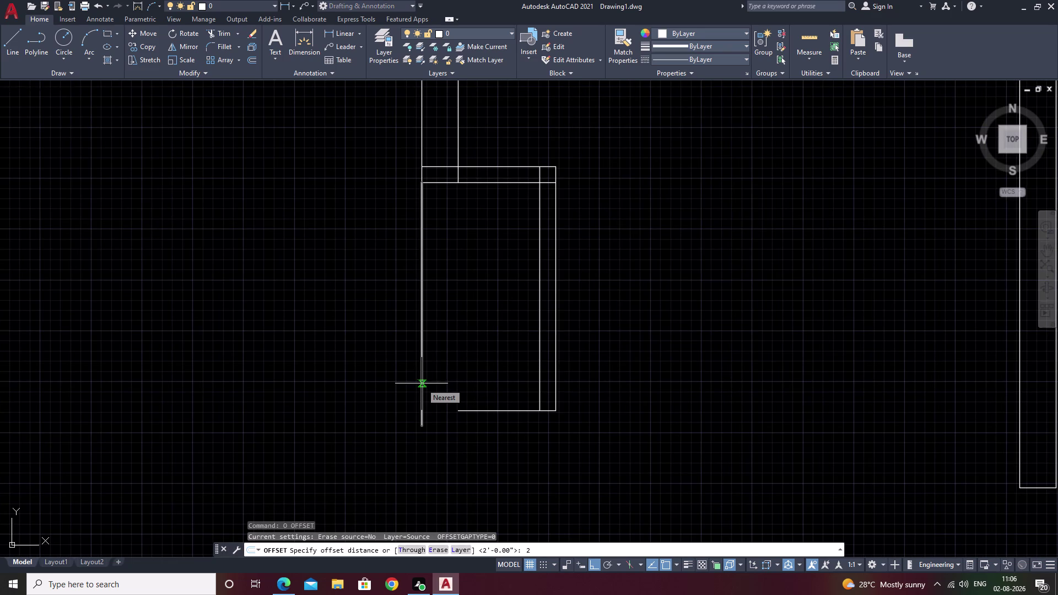
key(space)
click(423, 348)
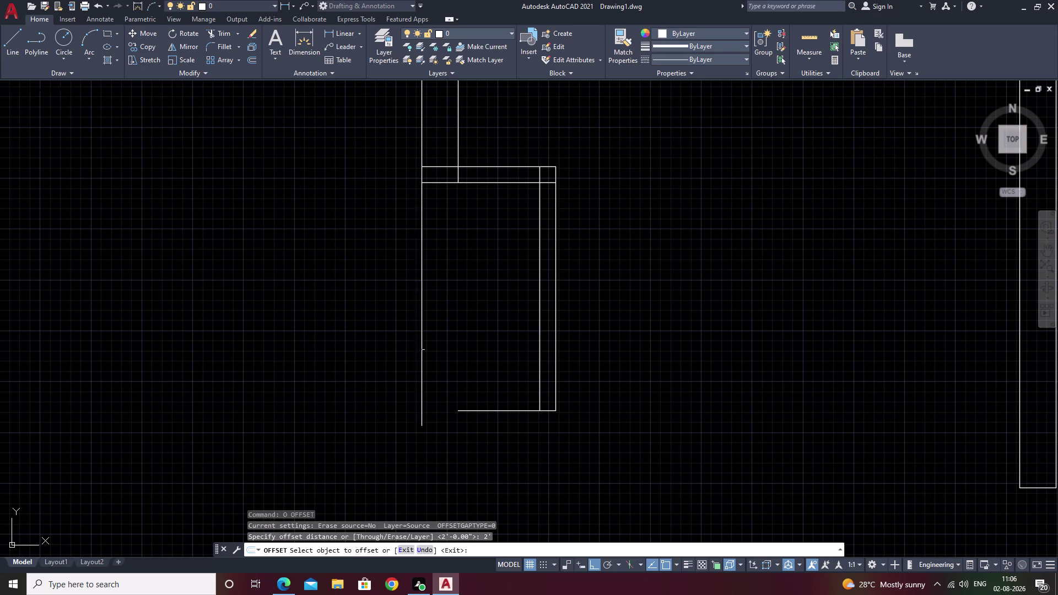
click(461, 346)
click(461, 345)
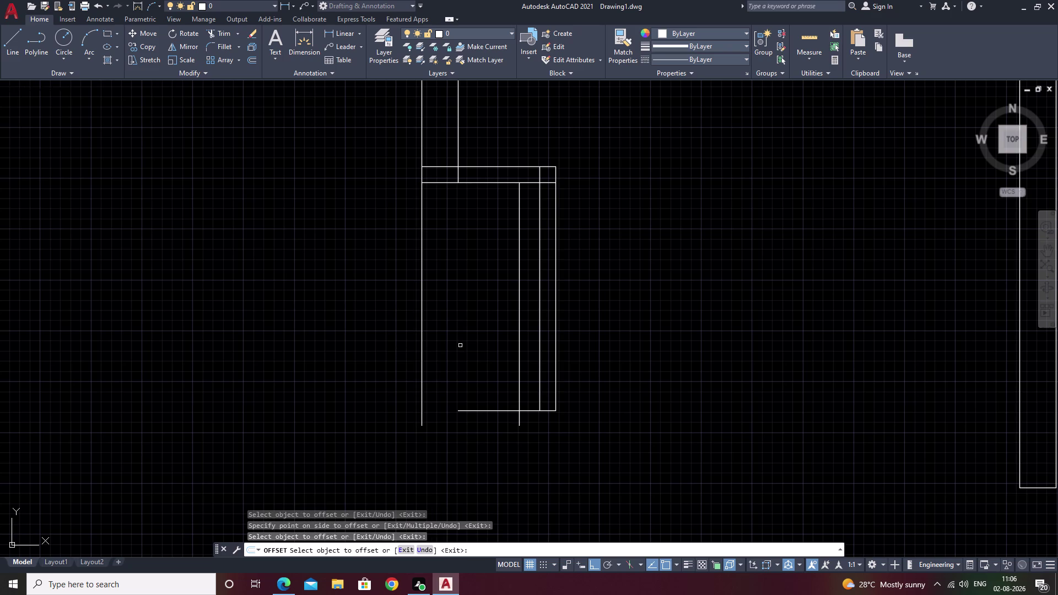
click(460, 346)
key(Escape)
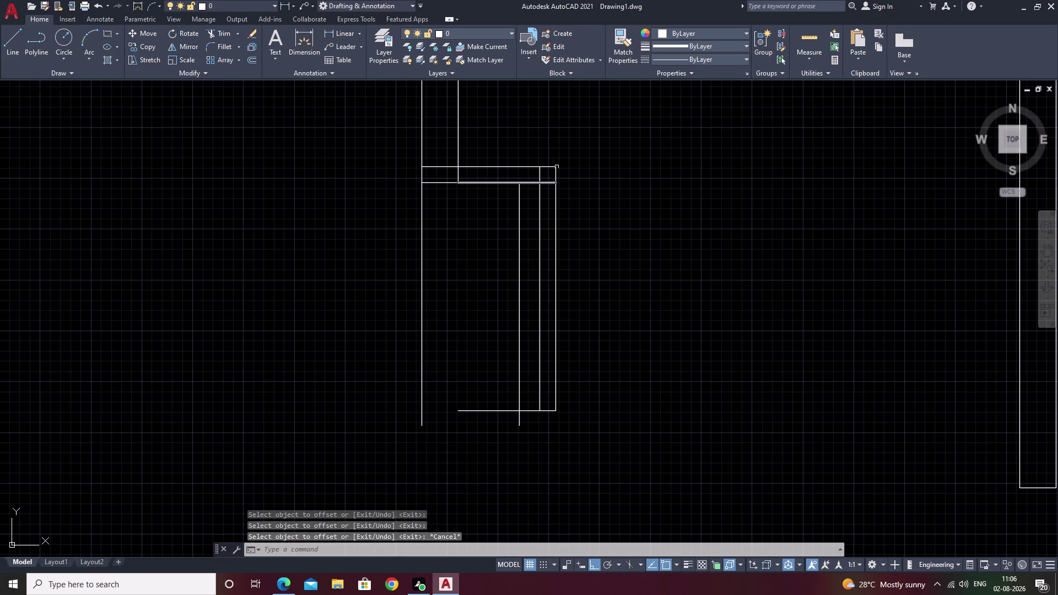
Trim the stray offset lines right of and above the partition end.
text(tr)
key(space)
drag(532, 137, 531, 147)
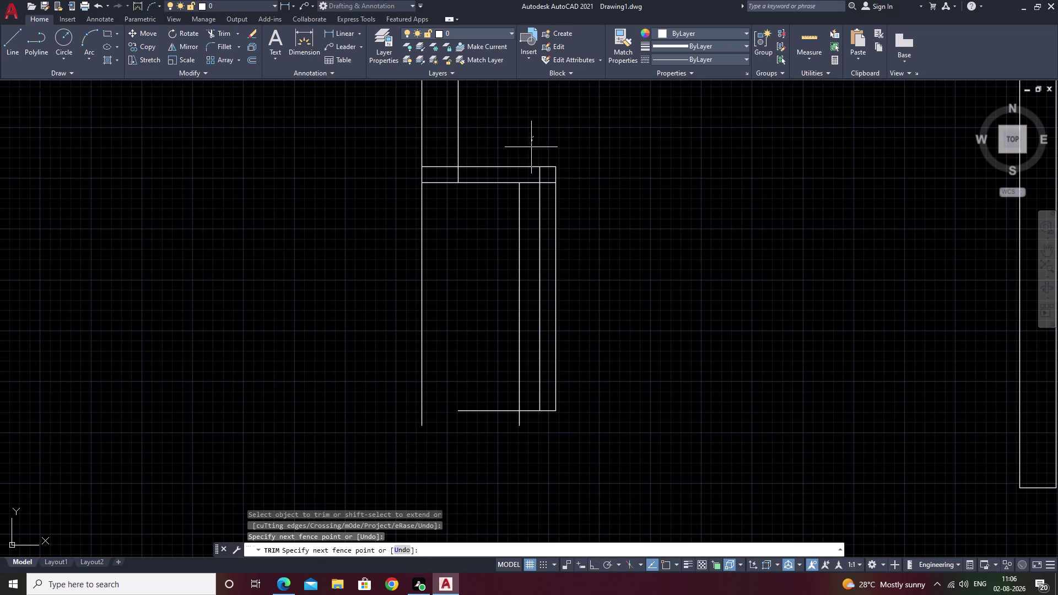
drag(531, 147, 531, 436)
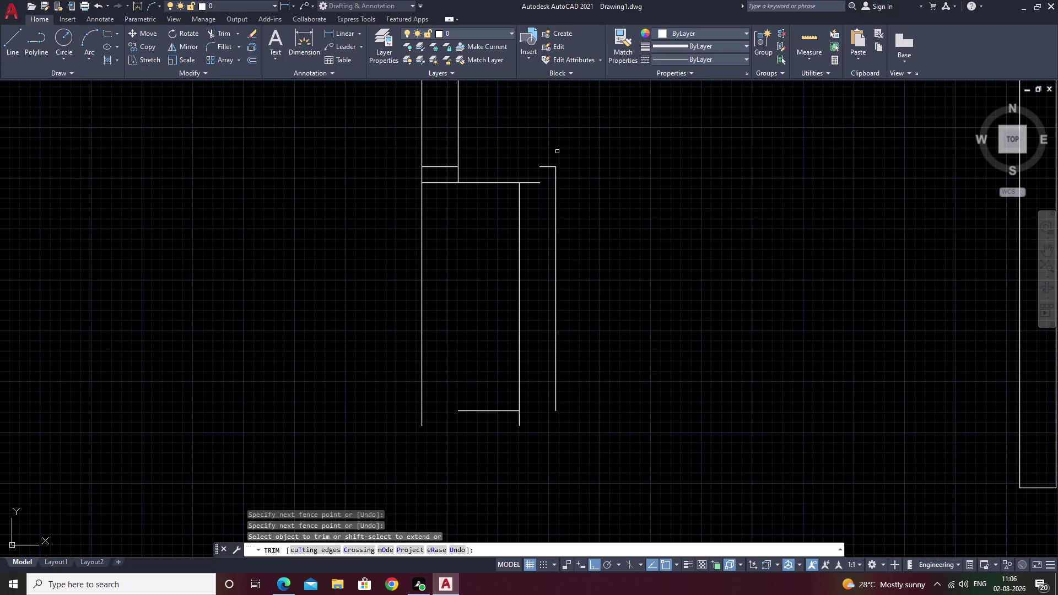
drag(557, 149, 573, 392)
drag(536, 169, 536, 204)
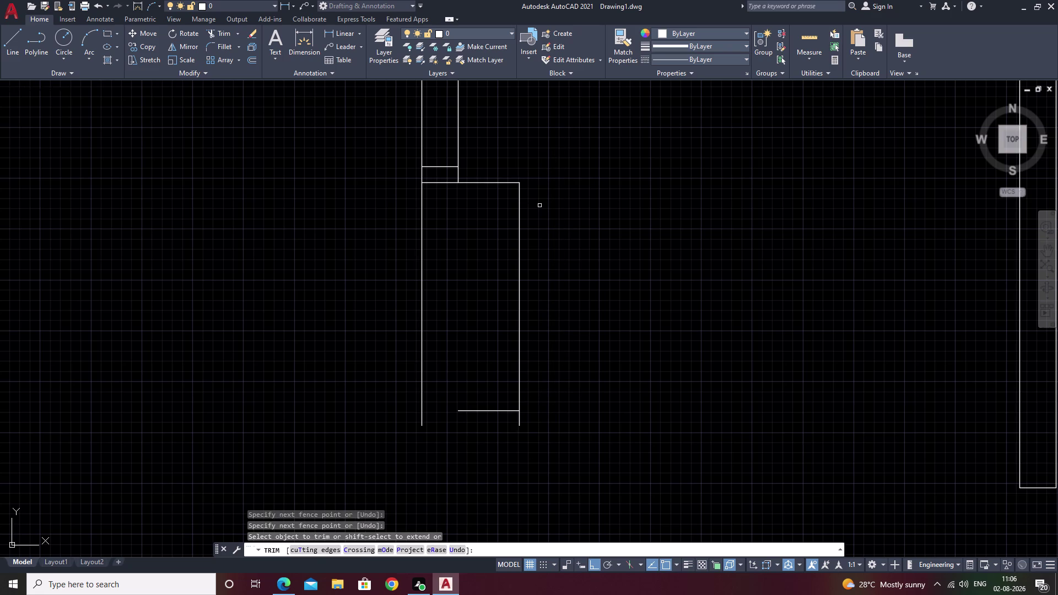
drag(499, 390, 465, 439)
scroll(down, 3)
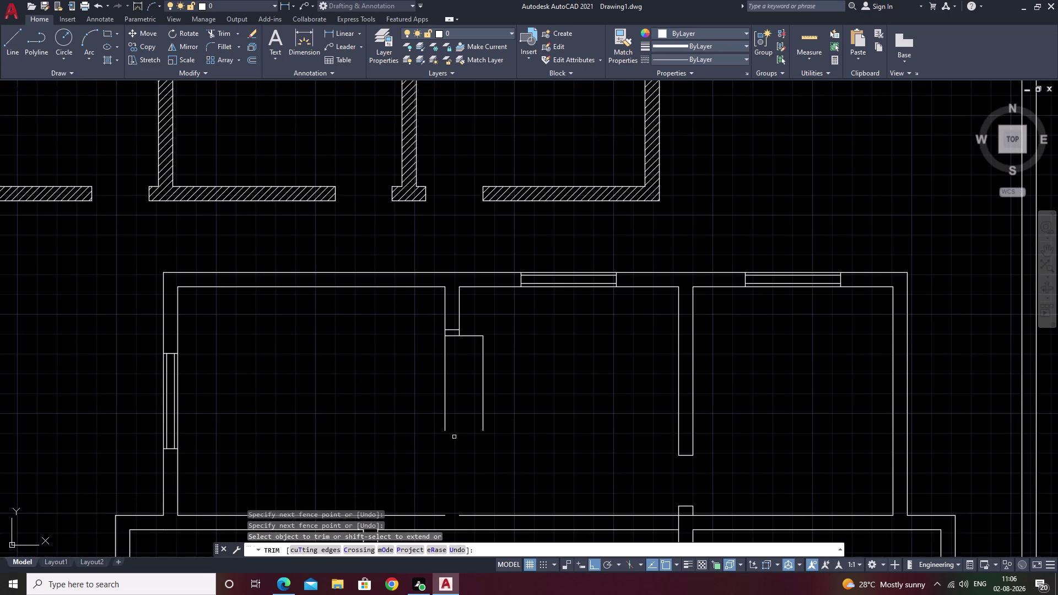
middle_drag(458, 426, 477, 369)
key(Escape)
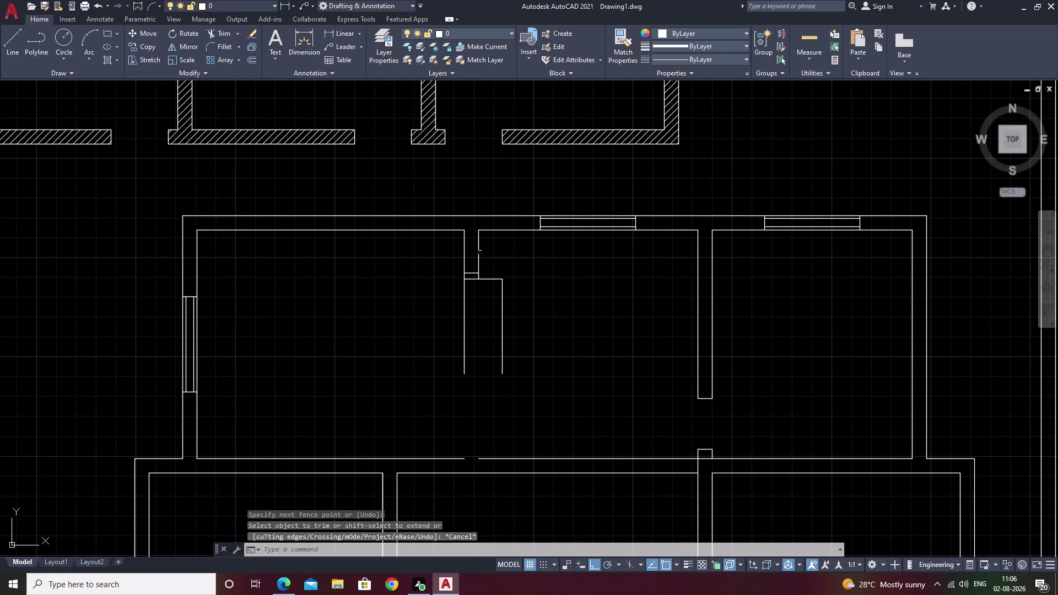
scroll(up, 3)
text(l)
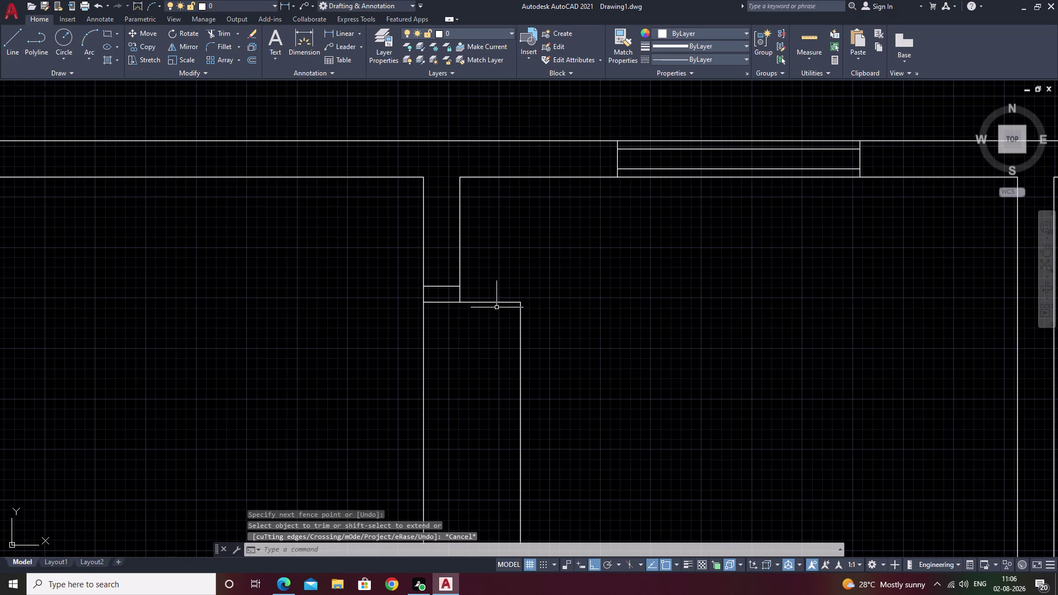
key(space)
middle_drag(450, 428, 504, 315)
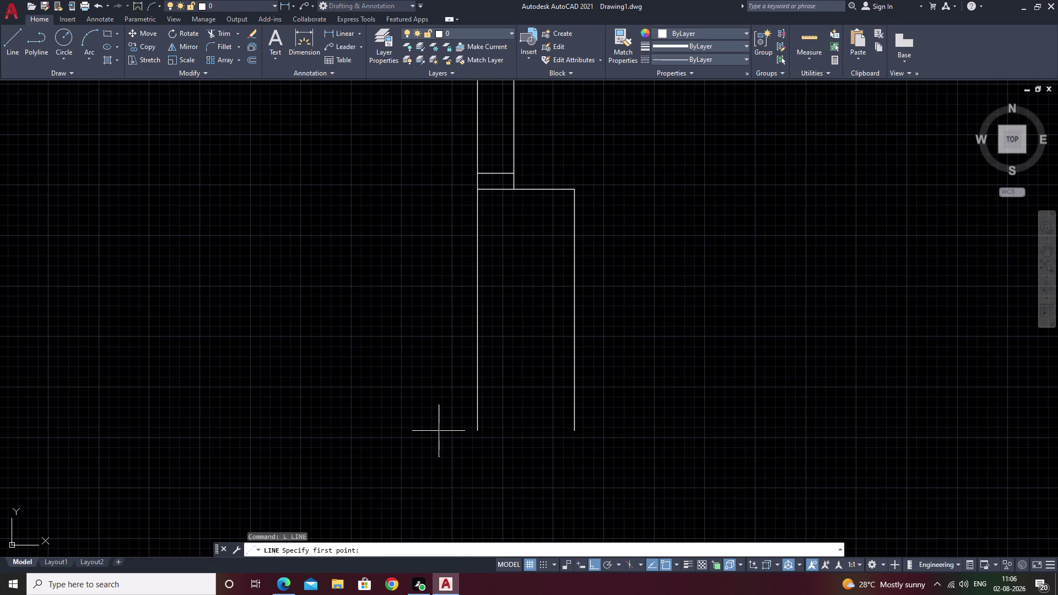
Measure the 2-foot partition width with a linear dimension, then cancel it.
click(334, 31)
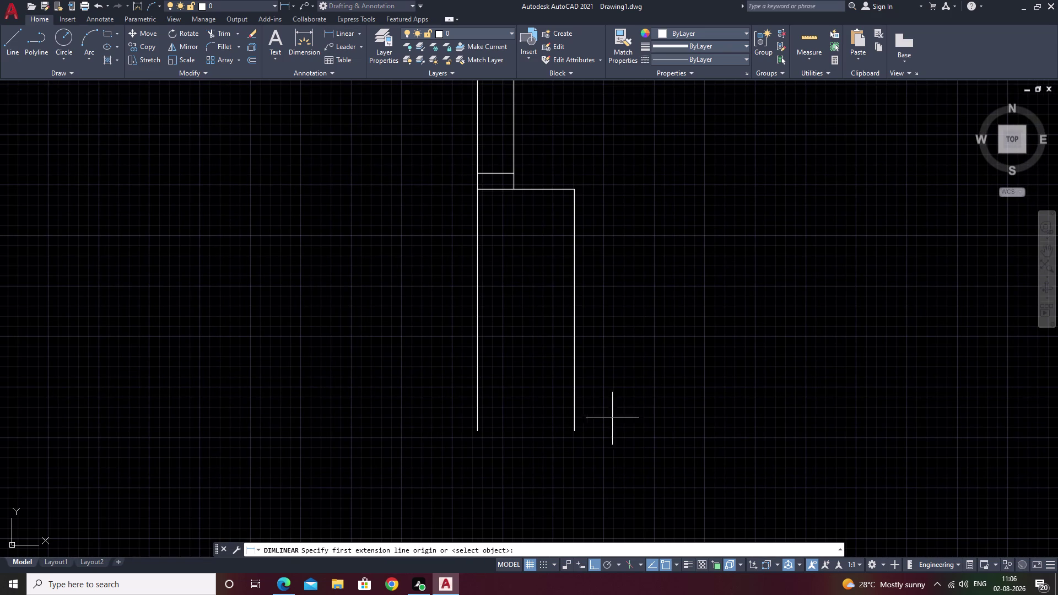
click(578, 431)
click(477, 433)
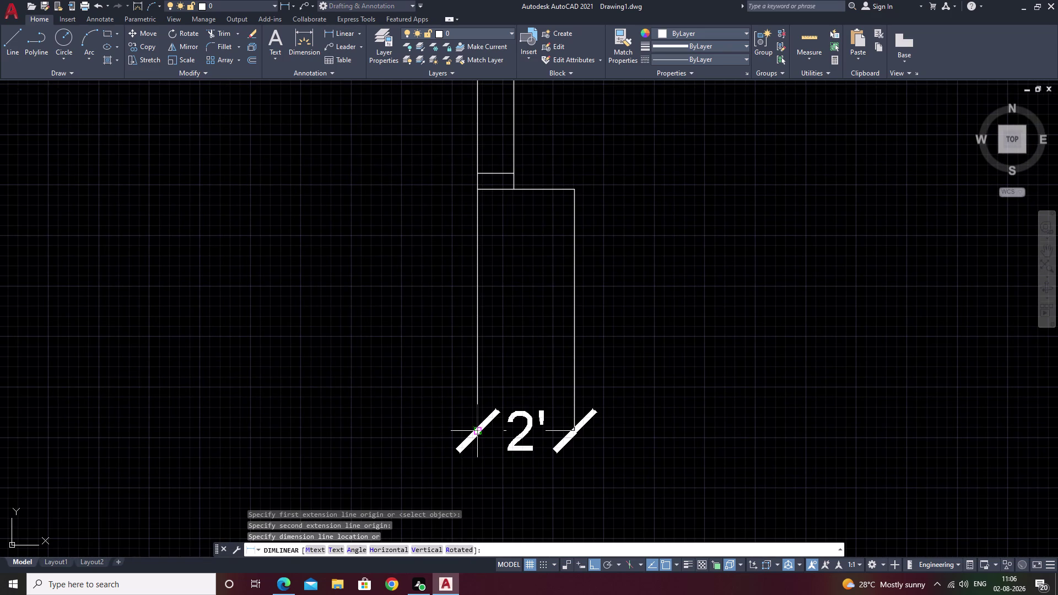
key(Escape)
middle_drag(624, 431, 591, 435)
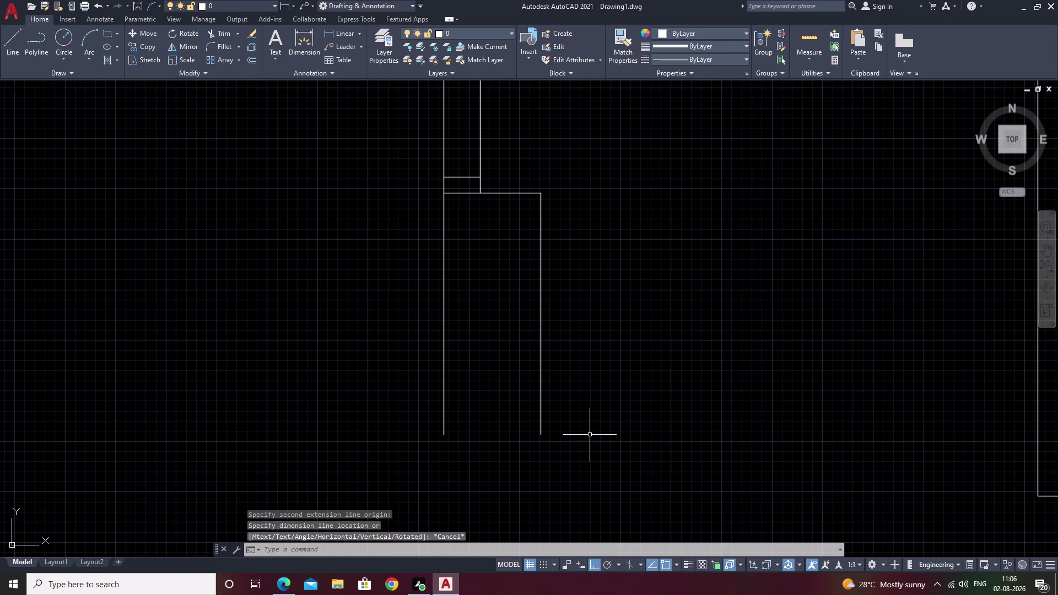
Draw a line across the partition's bottom end.
text(l)
key(space)
click(543, 434)
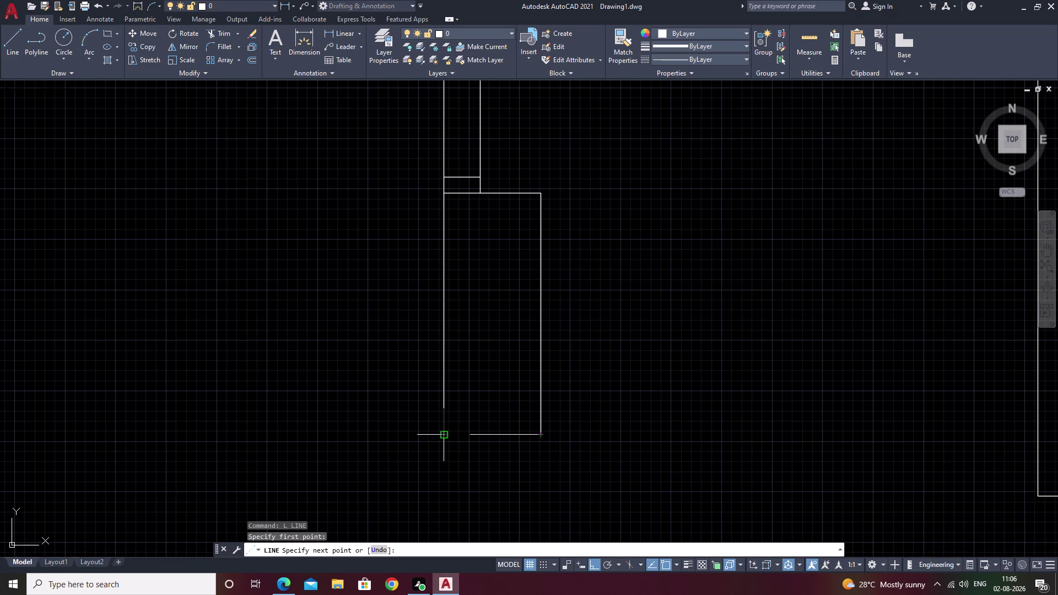
click(441, 436)
key(Escape)
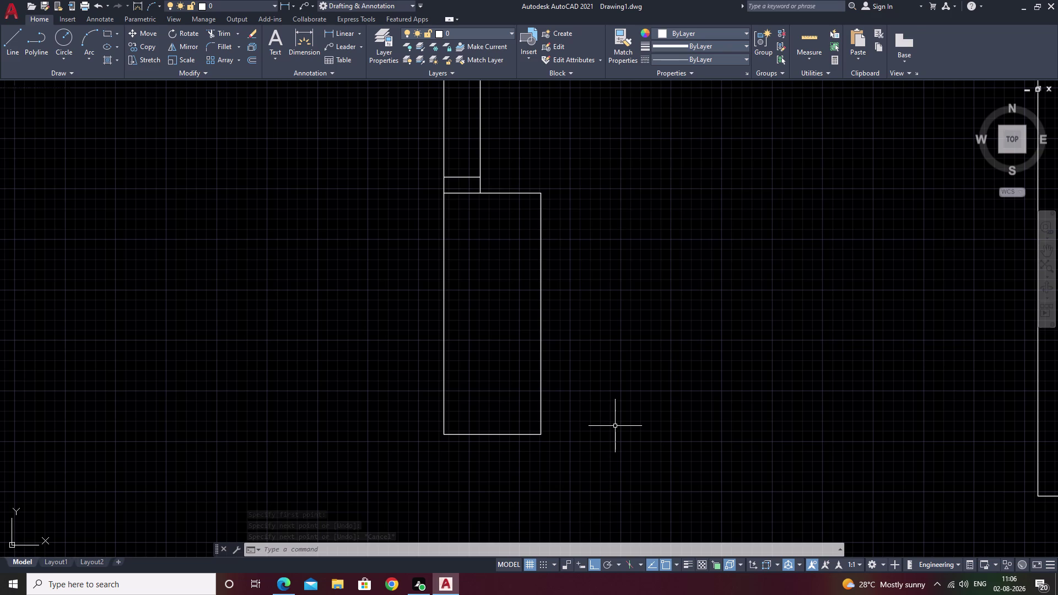
Offset the bottom closing line up and the right side line outward by 4 units.
text(o)
key(space)
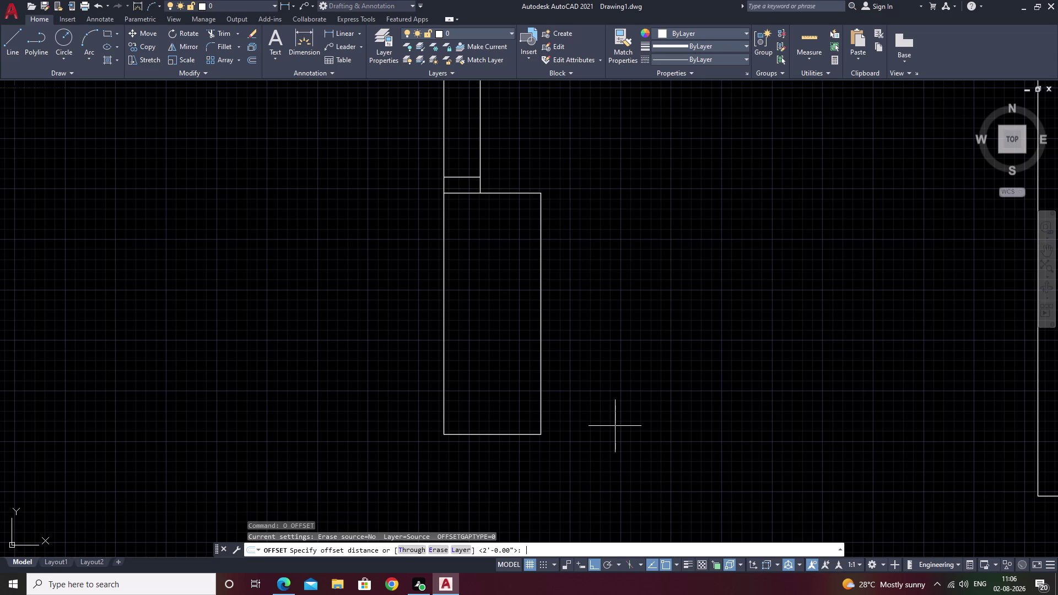
text(4)
key(space)
click(498, 435)
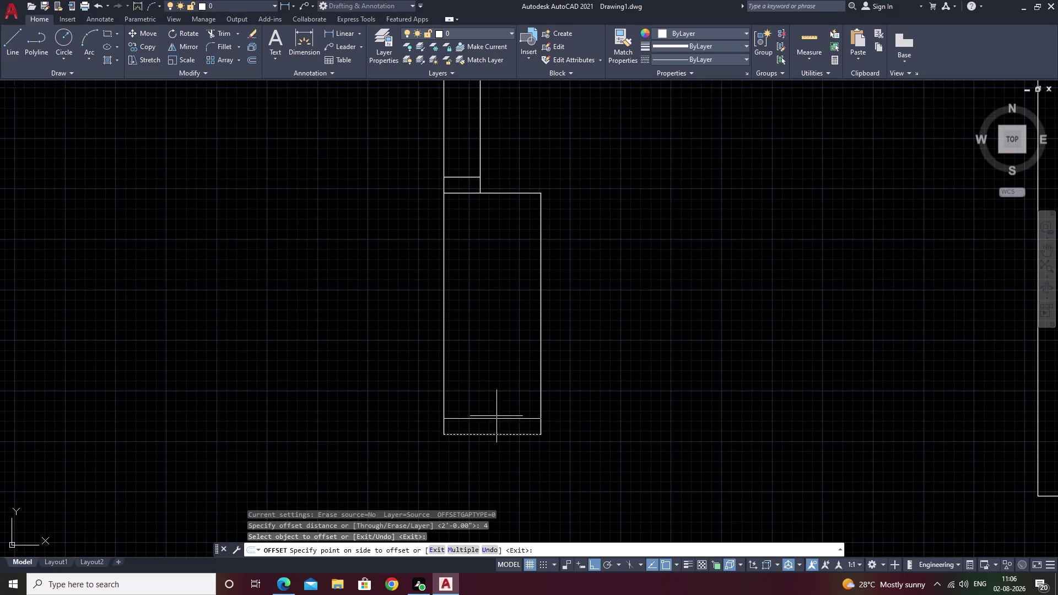
click(496, 409)
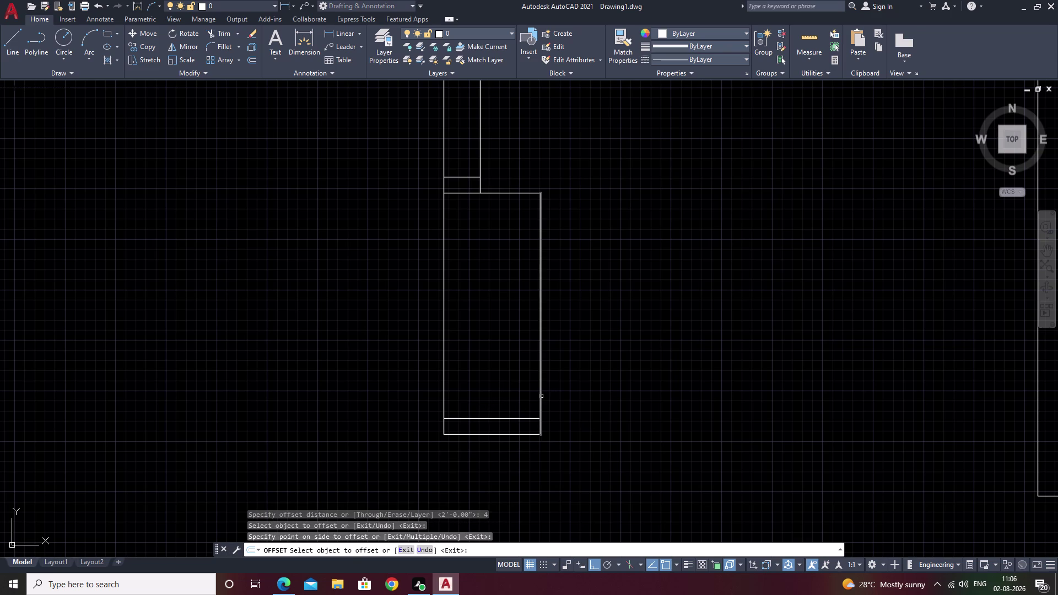
click(541, 396)
click(582, 394)
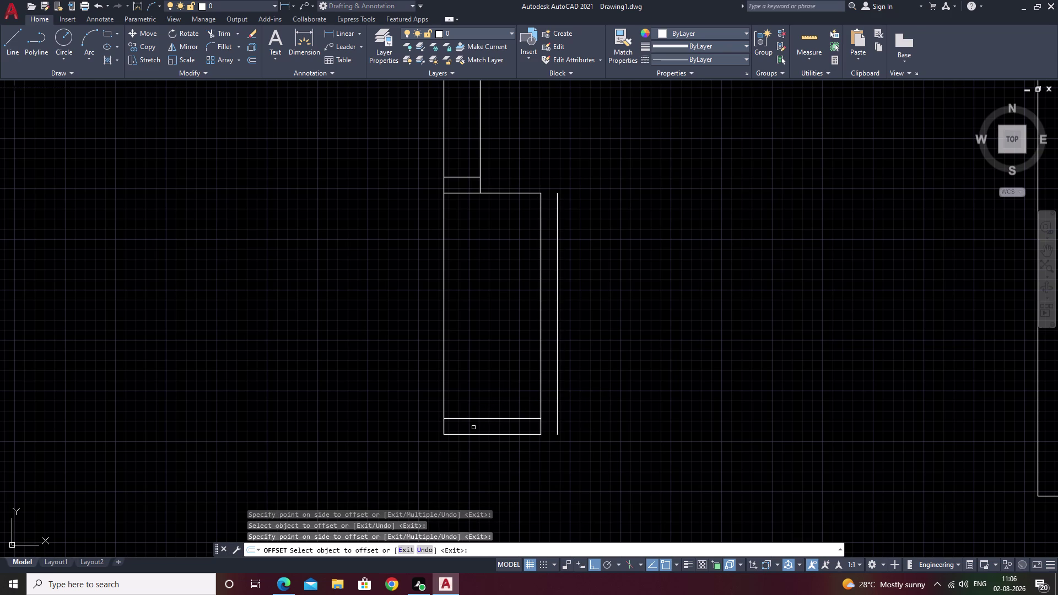
click(495, 193)
click(503, 172)
key(Escape)
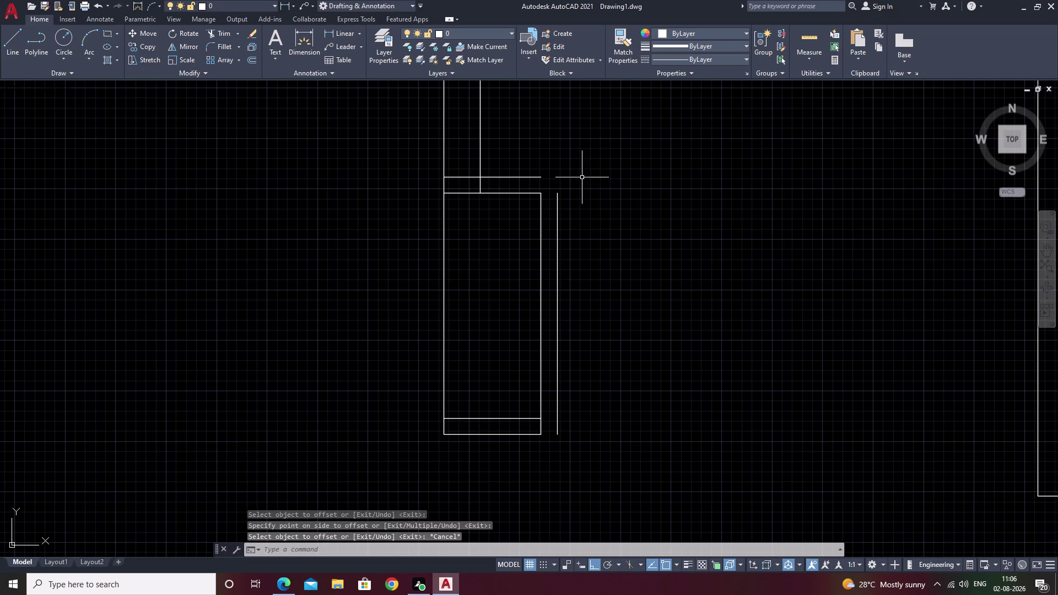
Fillet the outer right line to the bottom and top lines into sharp corners.
text(f)
key(space)
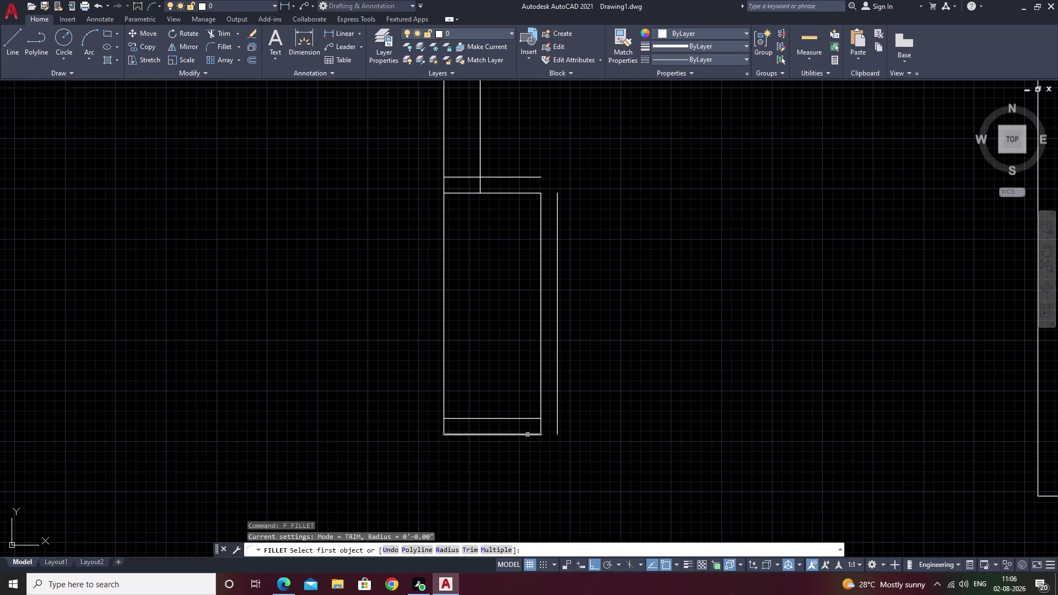
click(527, 435)
click(556, 427)
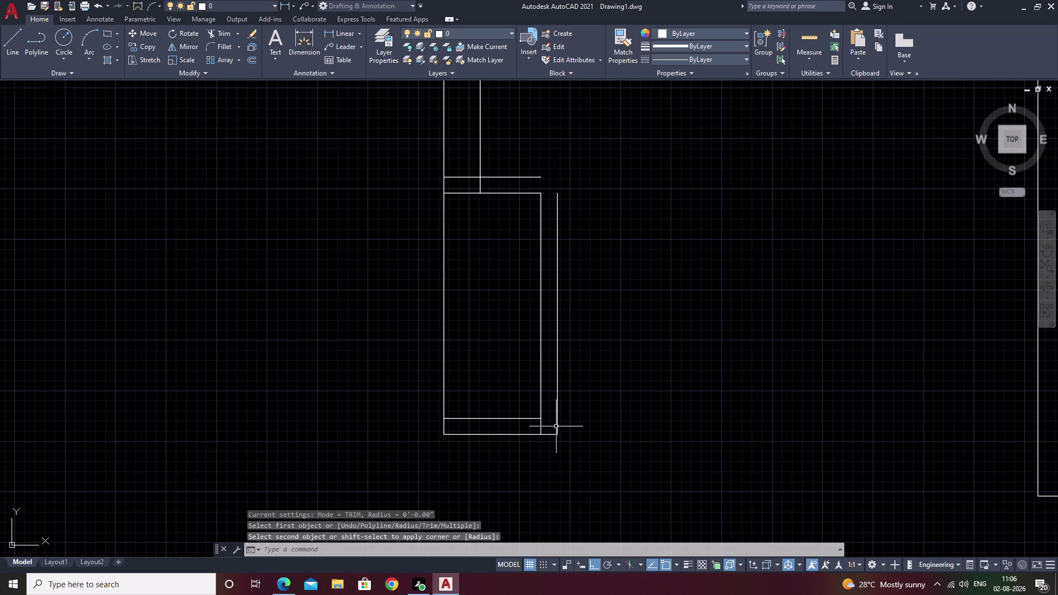
key(space)
click(517, 175)
click(529, 178)
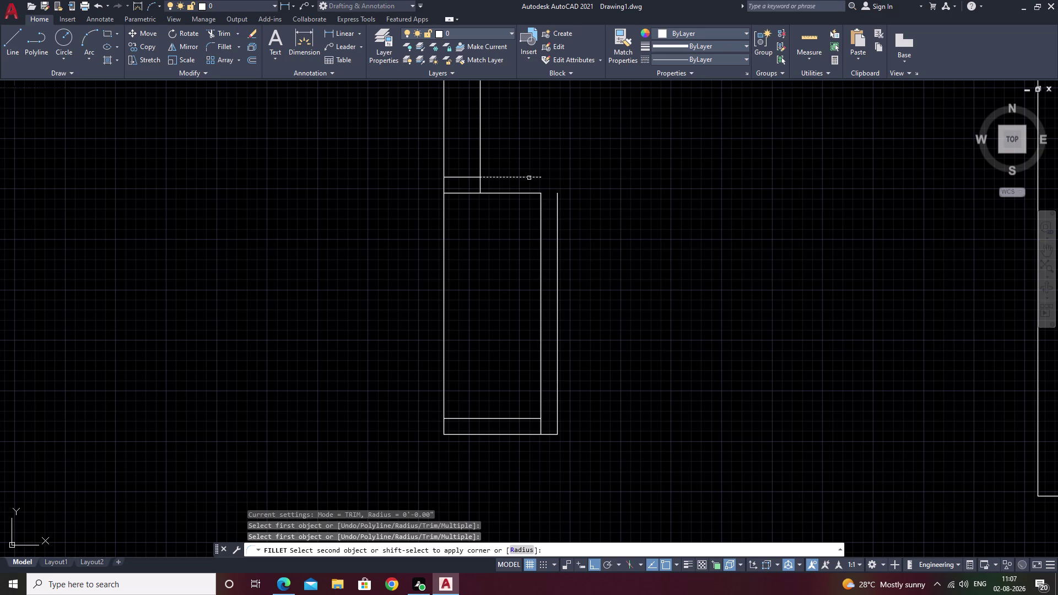
click(555, 209)
click(557, 219)
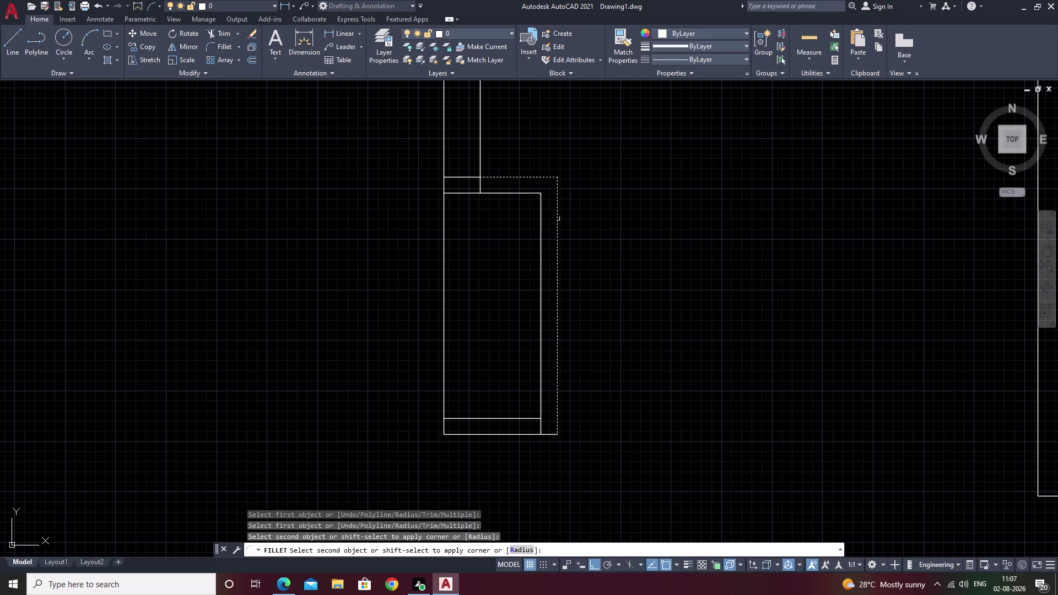
key(Escape)
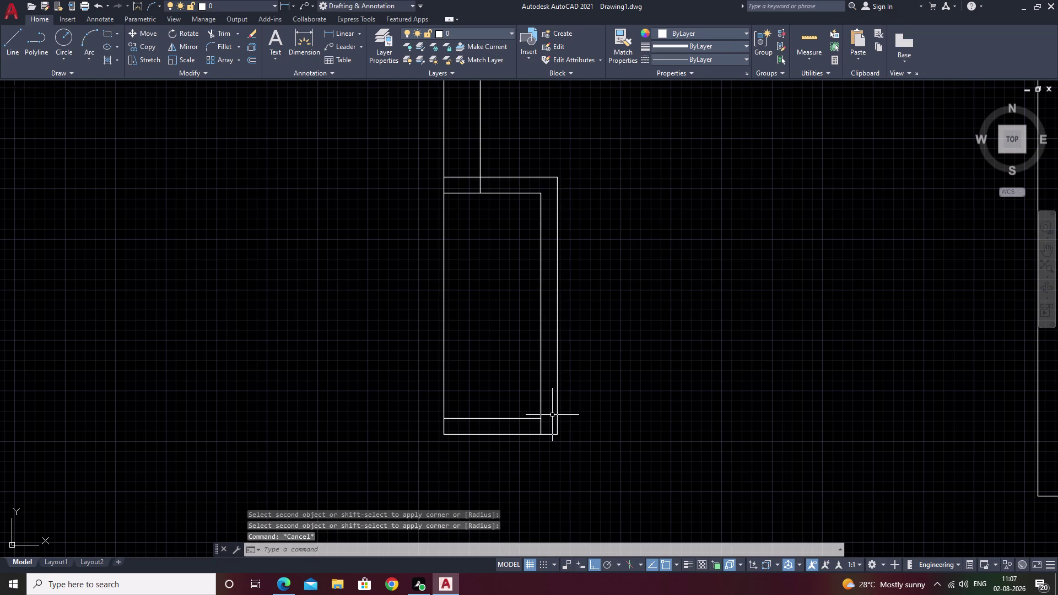
text(tr)
key(space)
Trim the overlaps at the partition's bottom-right corner and where it meets the wall.
scroll(up, 3)
drag(551, 410, 533, 419)
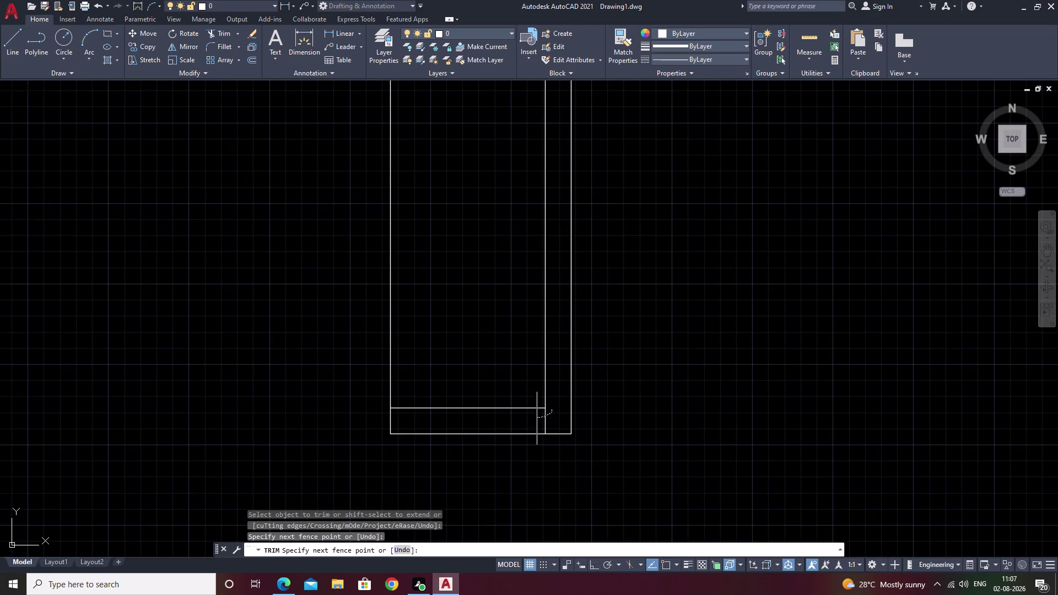
drag(533, 419, 501, 419)
scroll(down, 3)
middle_drag(498, 330, 489, 384)
scroll(up, 3)
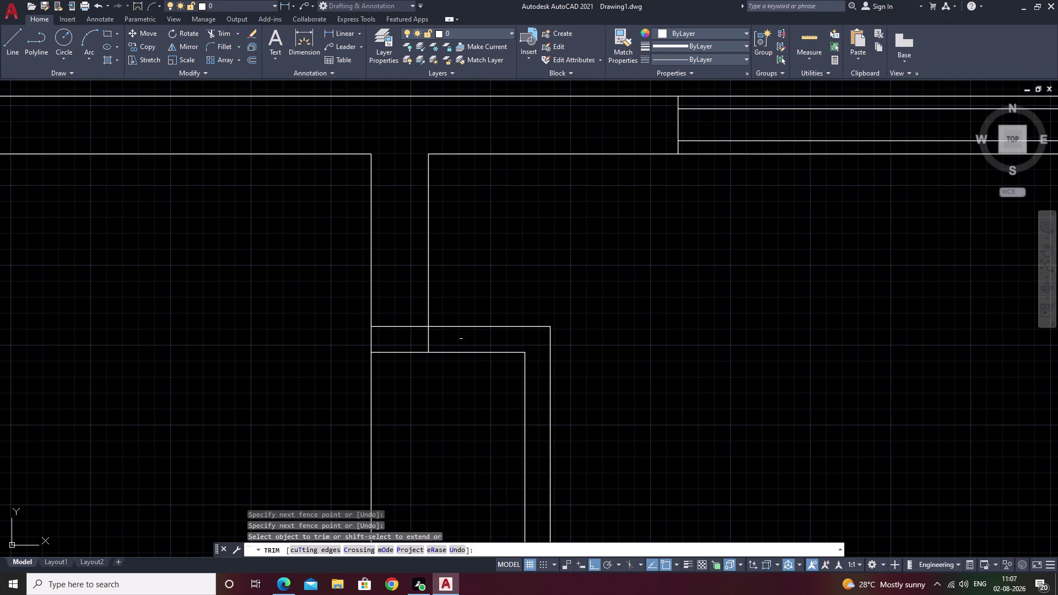
drag(463, 337, 411, 335)
scroll(down, 3)
middle_drag(559, 391, 572, 312)
middle_drag(544, 413, 567, 334)
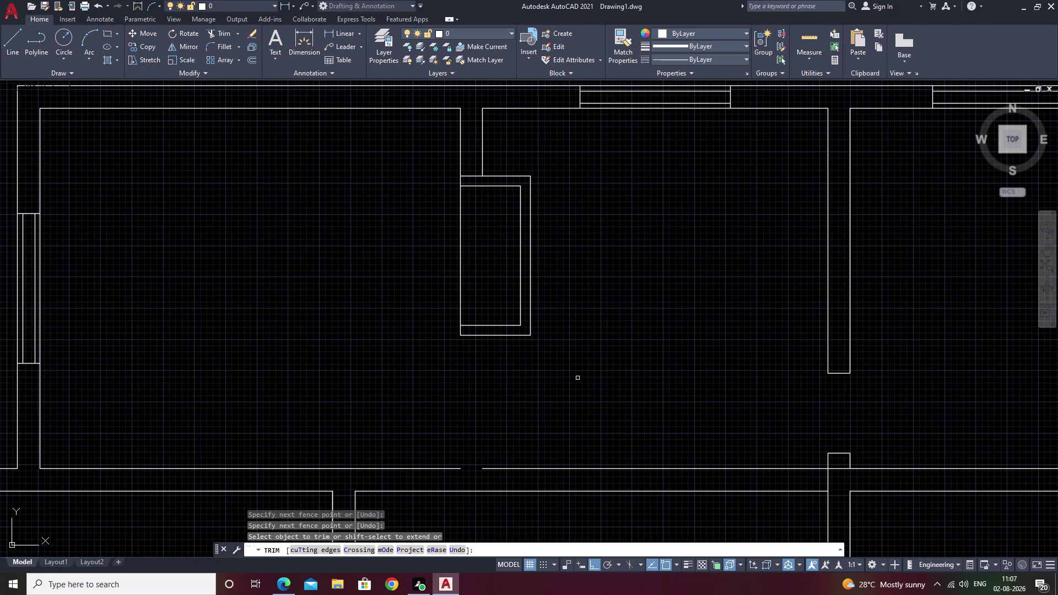
middle_drag(578, 378, 580, 348)
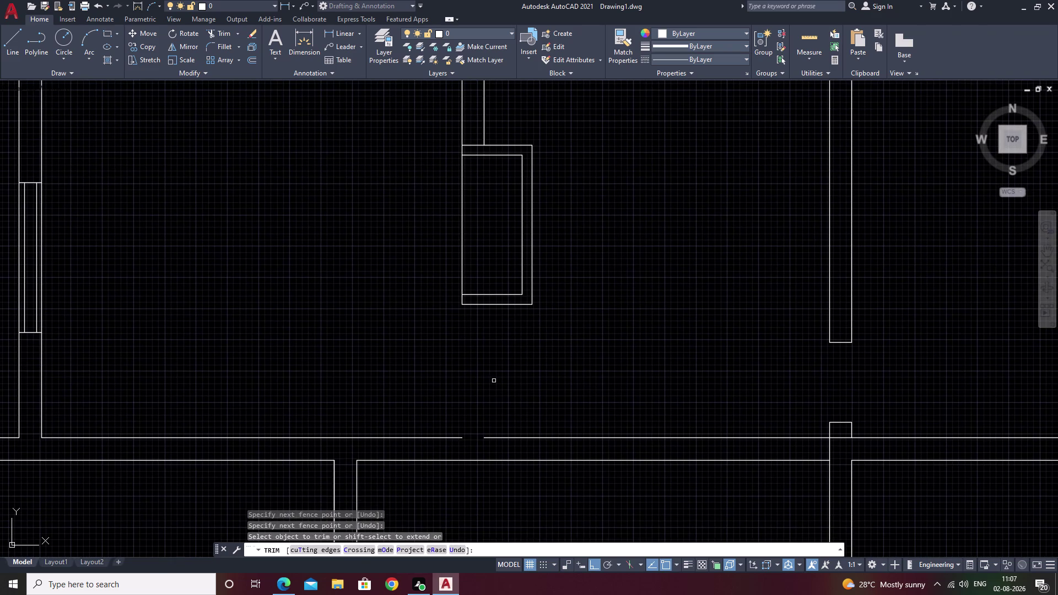
key(Escape)
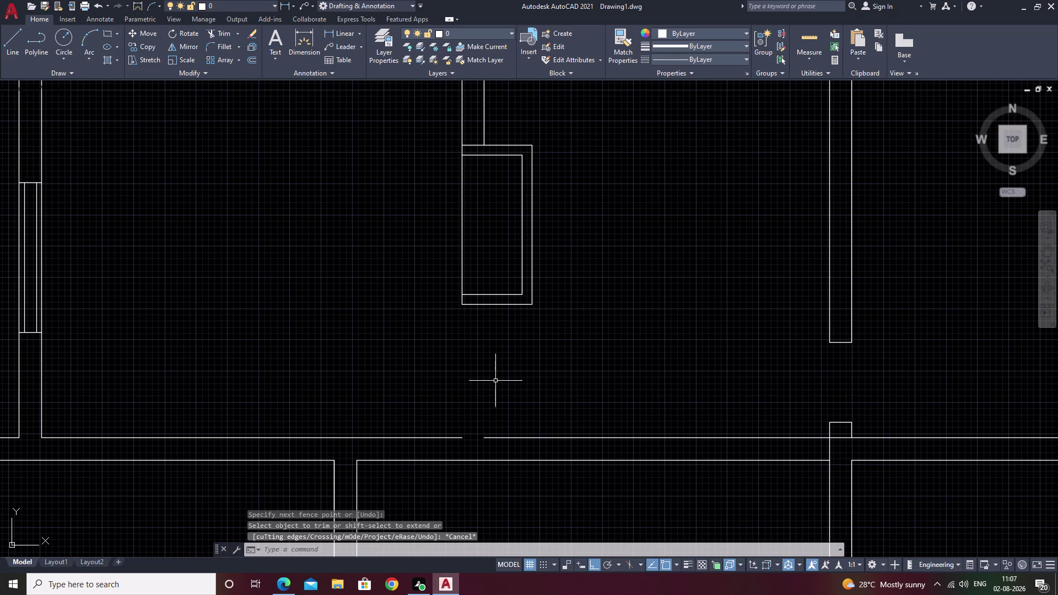
Try extending a line, cancel, and pan toward the lower rooms.
text(ex)
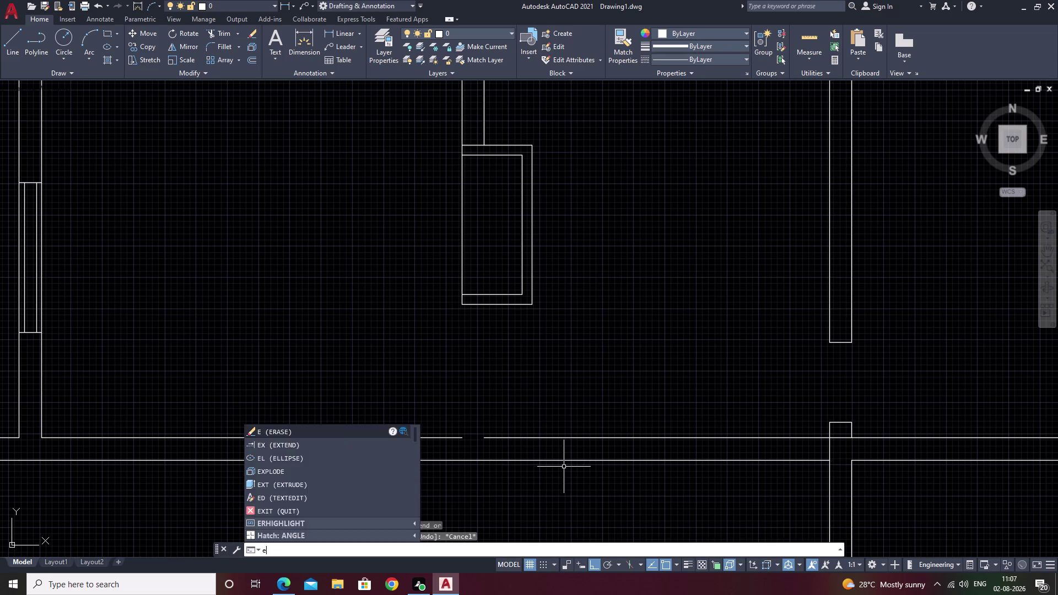
key(space)
click(447, 437)
key(Escape)
scroll(down, 3)
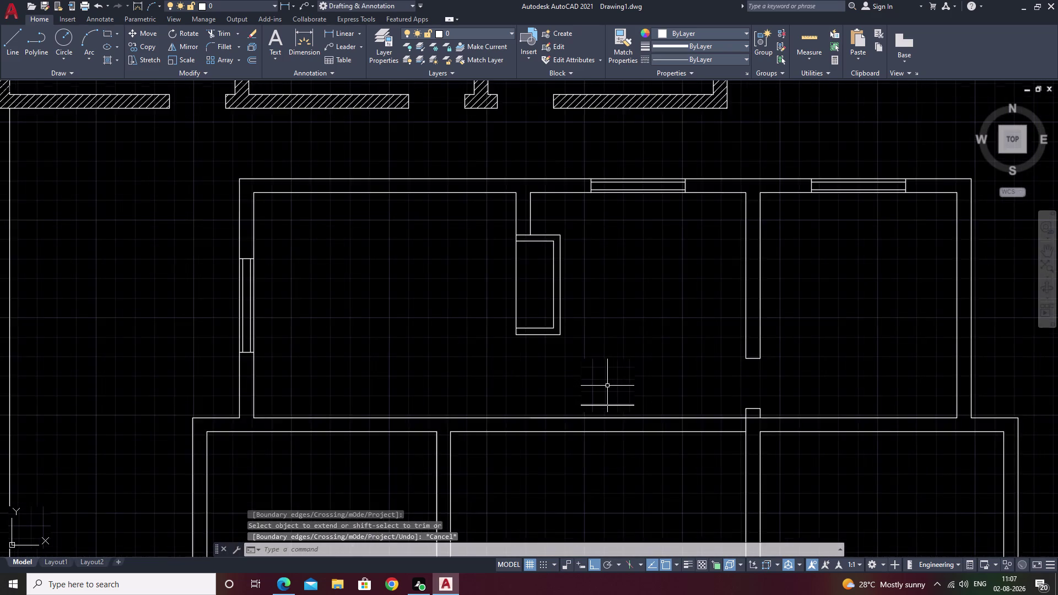
middle_drag(607, 385, 508, 408)
scroll(up, 3)
middle_drag(483, 398, 560, 353)
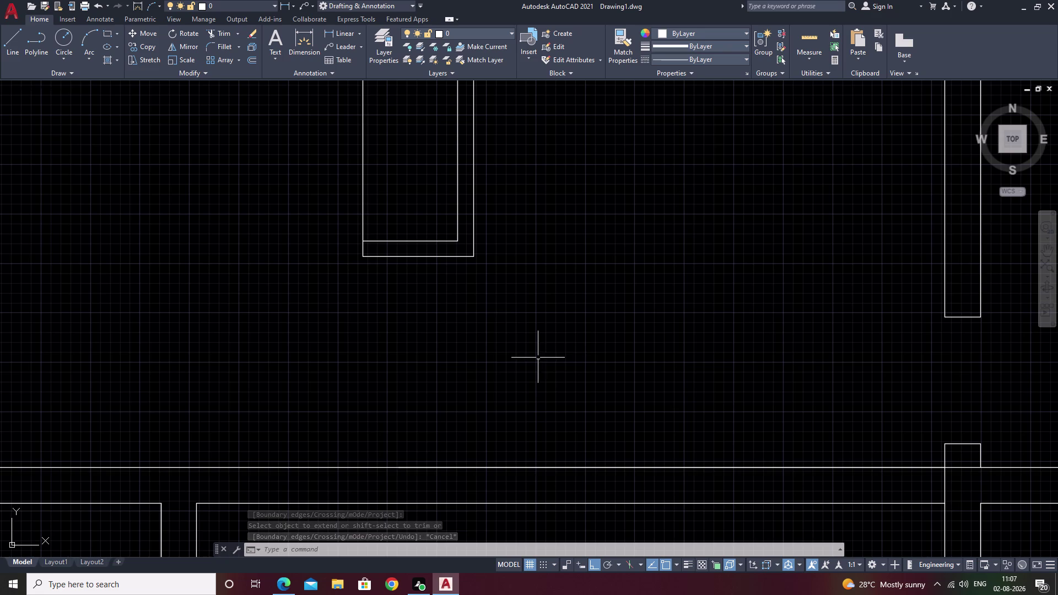
Extend the partition's right edge line down to the wall.
text(ex)
key(space)
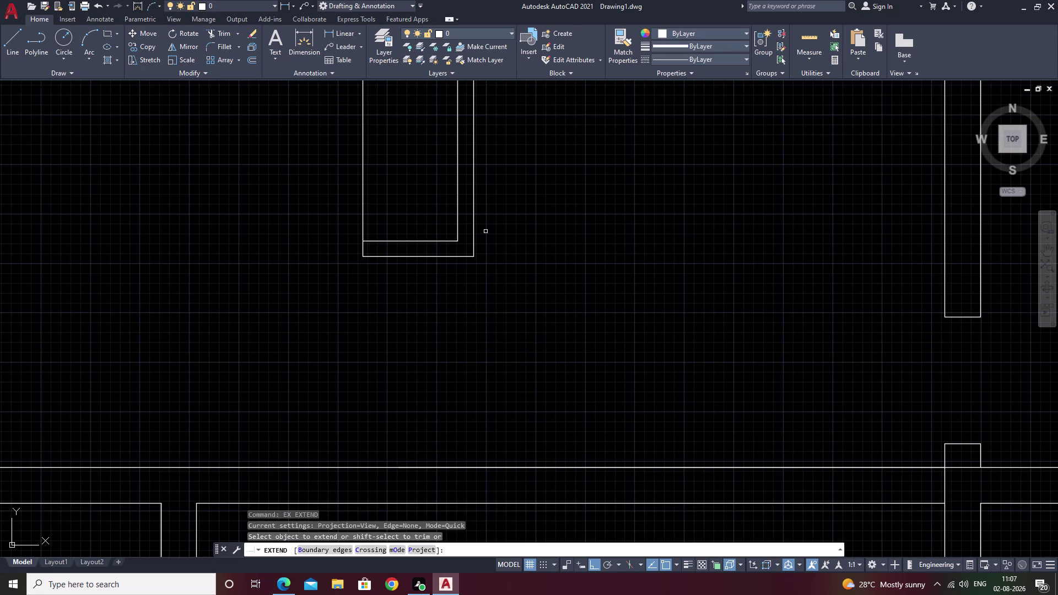
click(471, 234)
key(Escape)
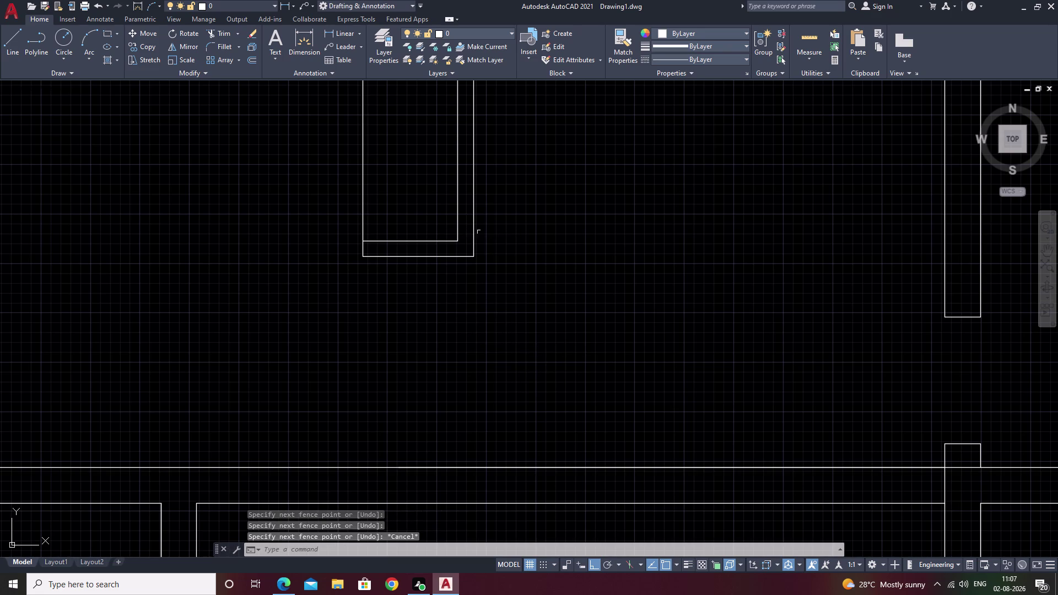
key(space)
click(472, 229)
key(Escape)
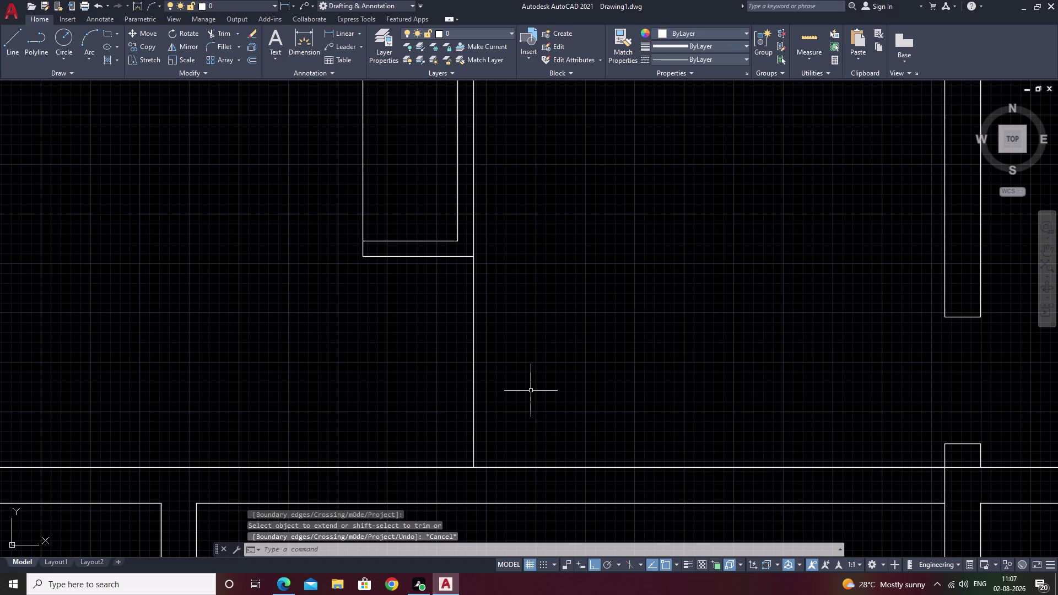
Extend the partition edge further down to the outer wall line.
text(e)
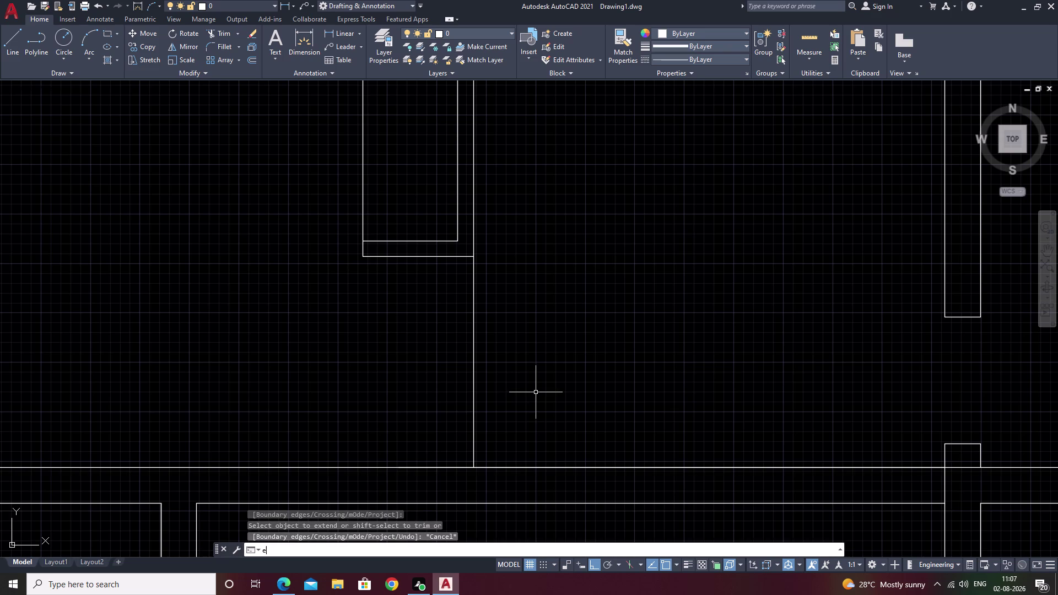
text(x)
key(space)
click(473, 415)
key(Escape)
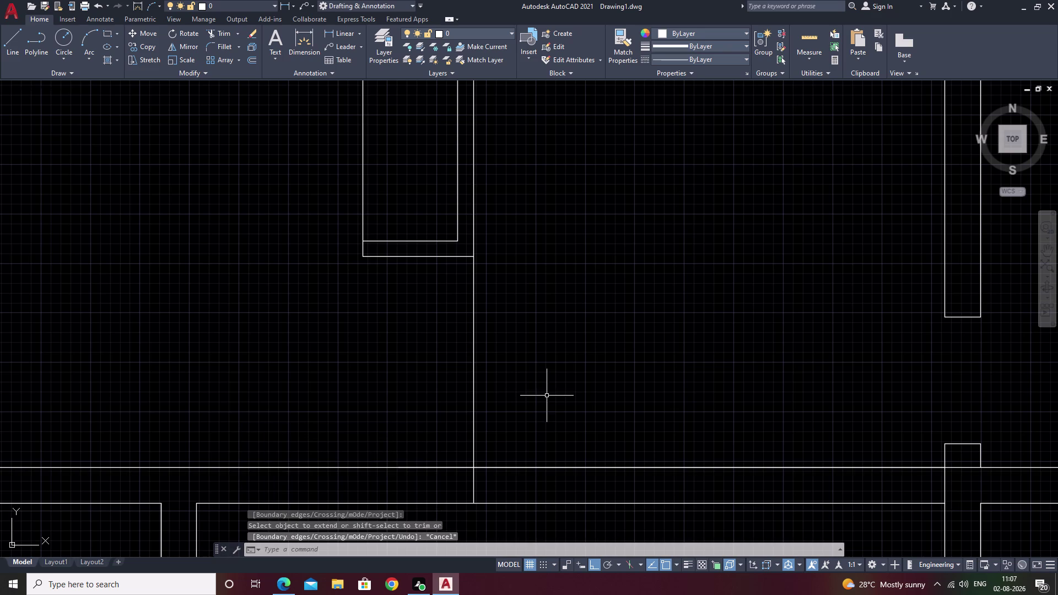
middle_drag(496, 432, 506, 404)
key(o)
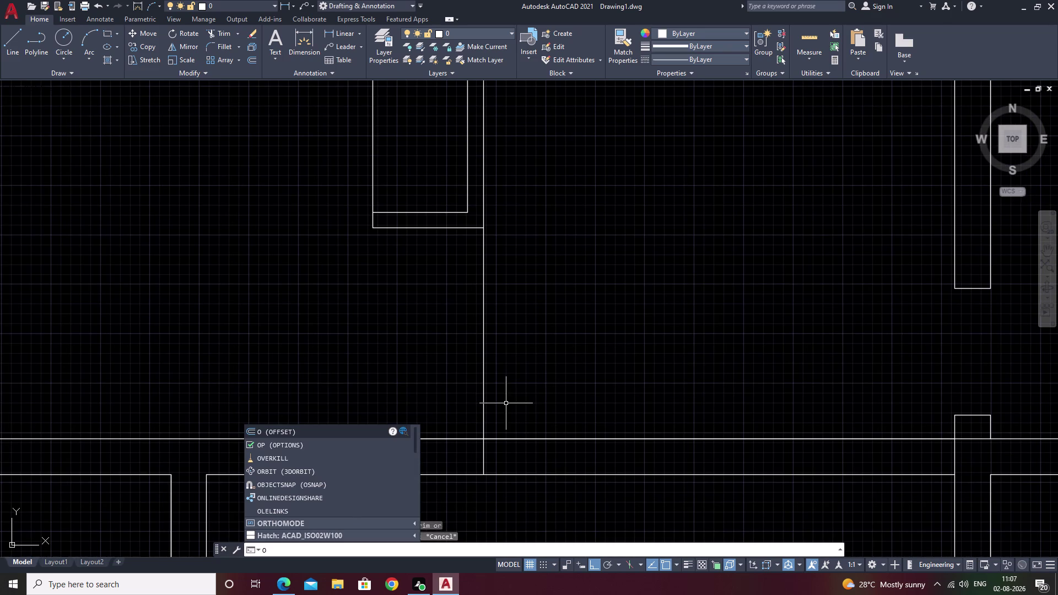
Offset the lower wall line upward by 6.
key(space)
key(9)
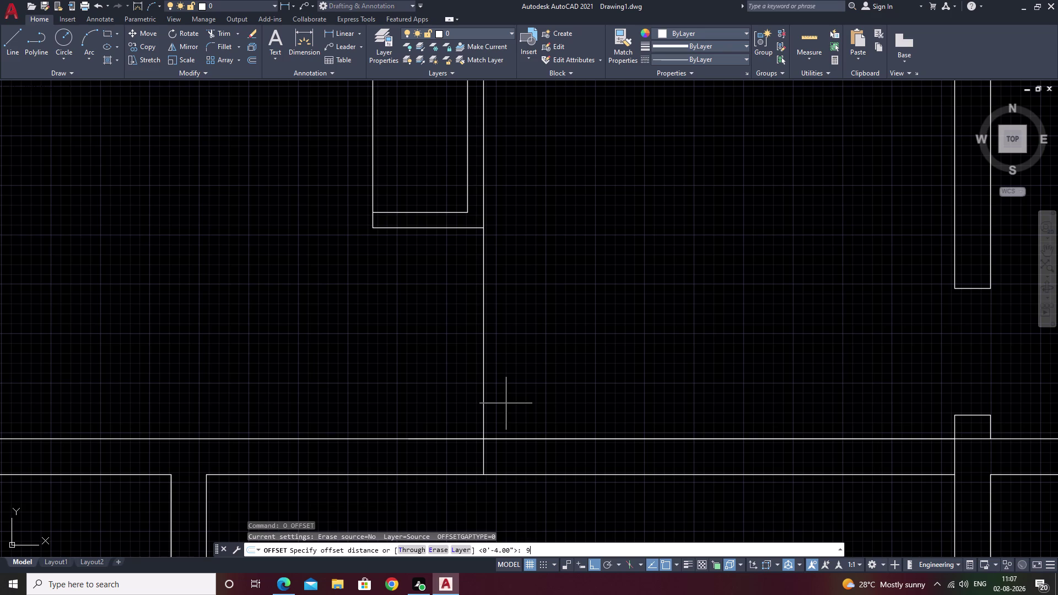
key(BackSpace)
text(6)
key(space)
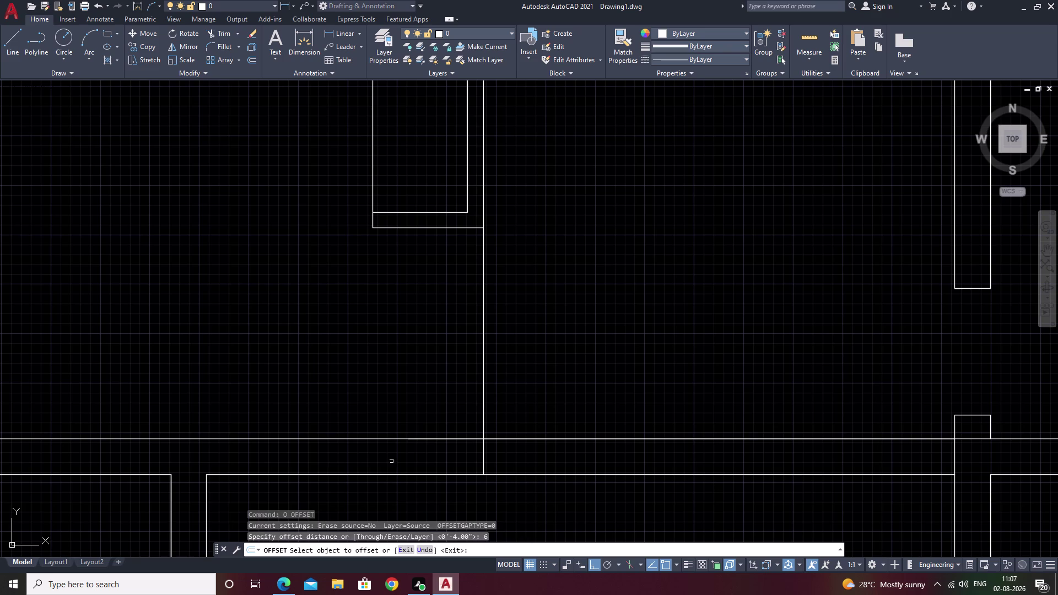
click(410, 438)
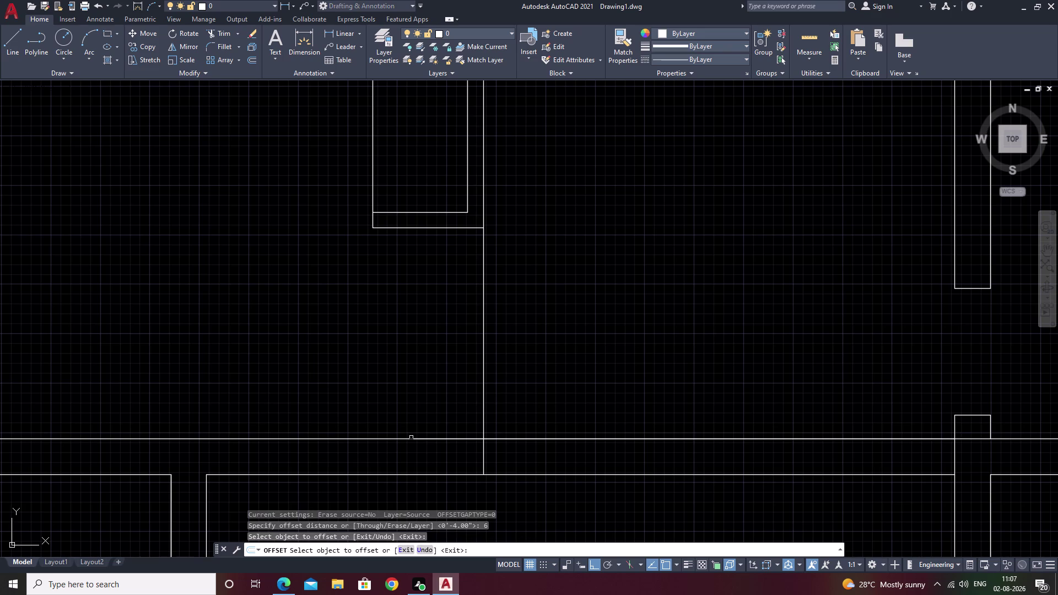
click(412, 439)
click(416, 394)
key(Escape)
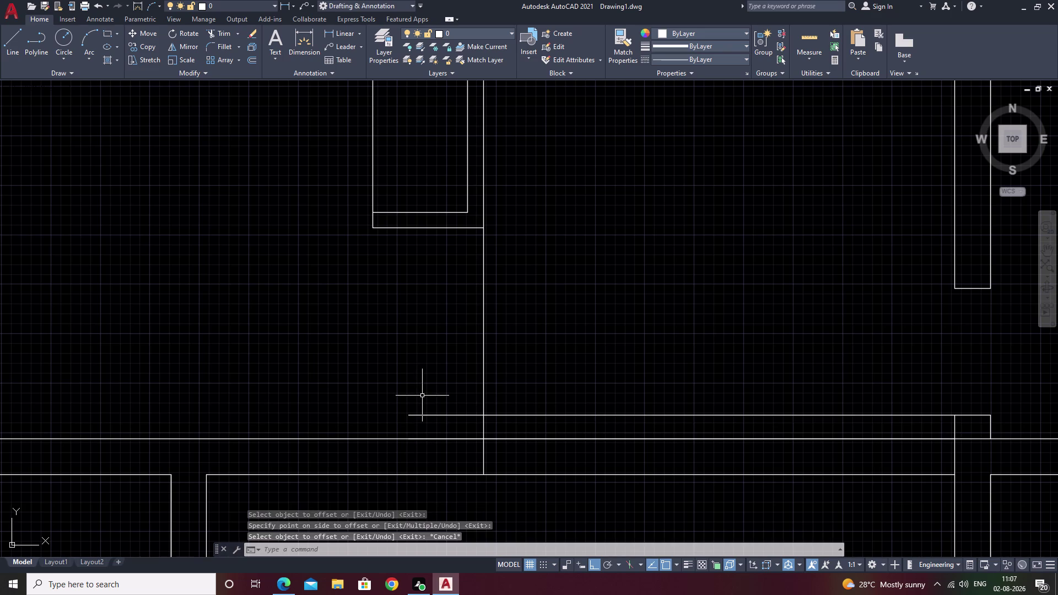
Trim away the excess portions of the offset wall line.
text(tr)
key(space)
drag(509, 355, 385, 367)
scroll(down, 3)
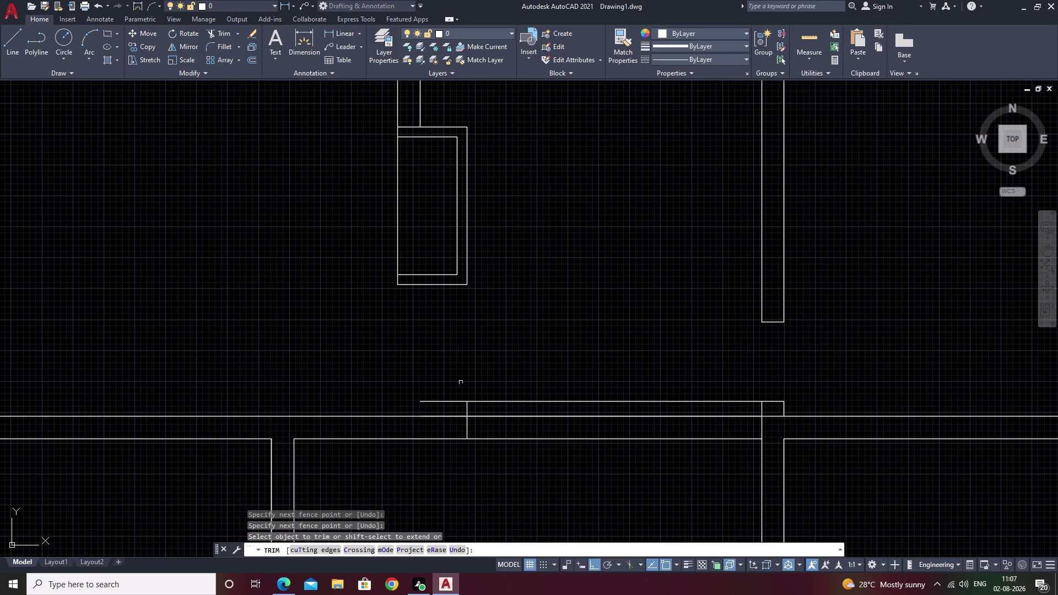
drag(562, 384, 559, 406)
double_click(559, 406)
scroll(down, 3)
middle_drag(561, 399, 562, 382)
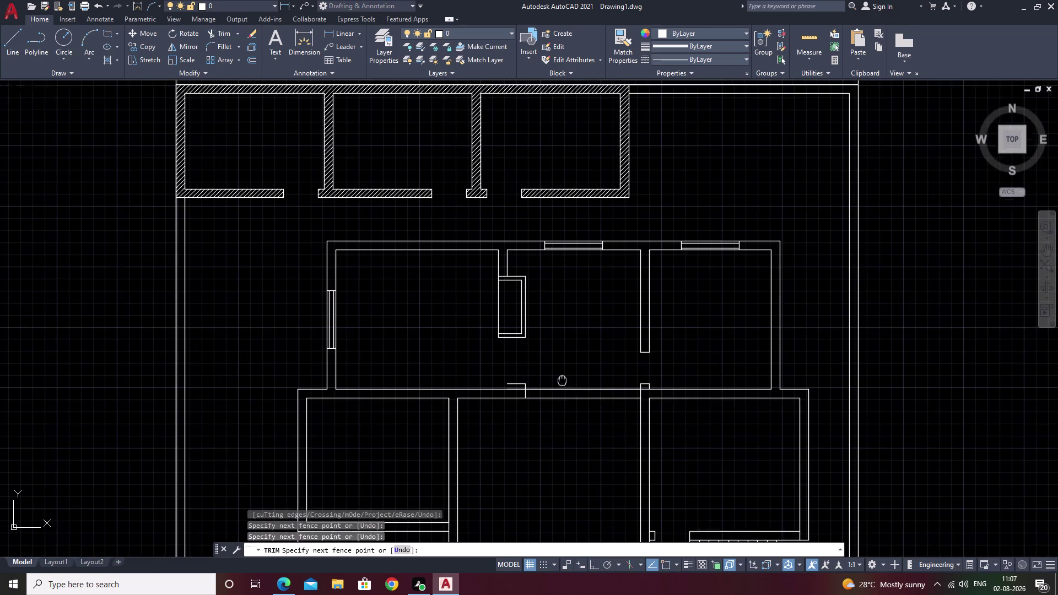
middle_drag(563, 382, 562, 377)
scroll(up, 3)
click(614, 277)
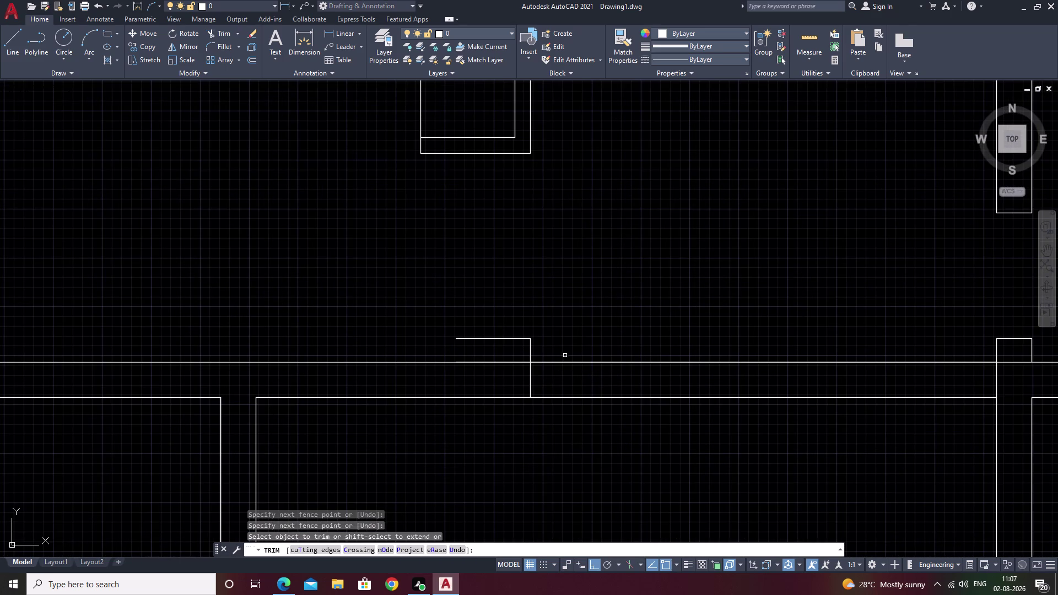
drag(554, 380, 488, 381)
scroll(down, 3)
middle_drag(547, 323, 523, 347)
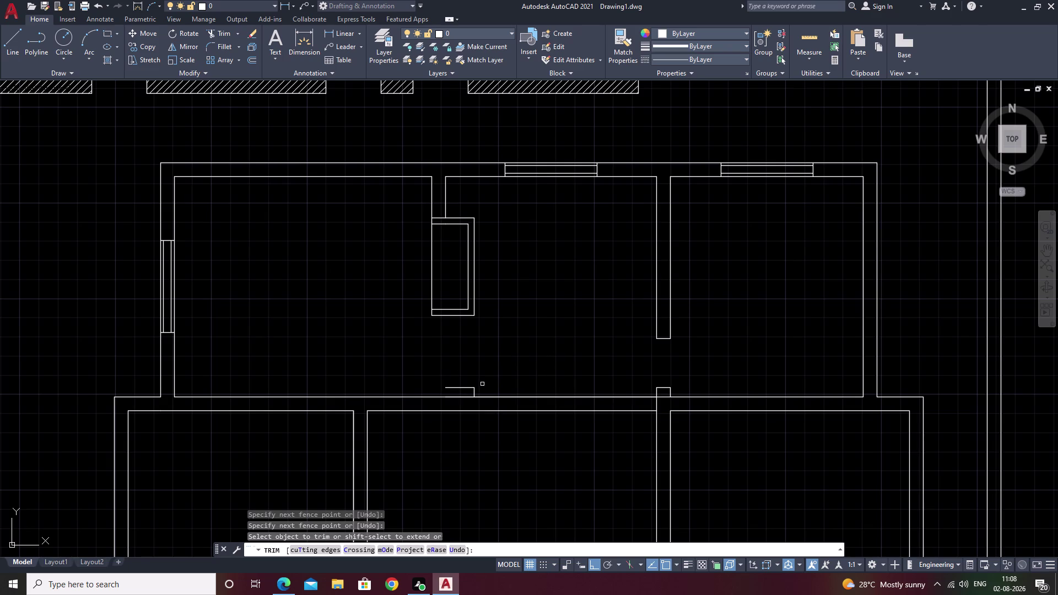
scroll(up, 3)
key(Escape)
Offset the short vertical nib edge 6 to the left.
text(o)
key(space)
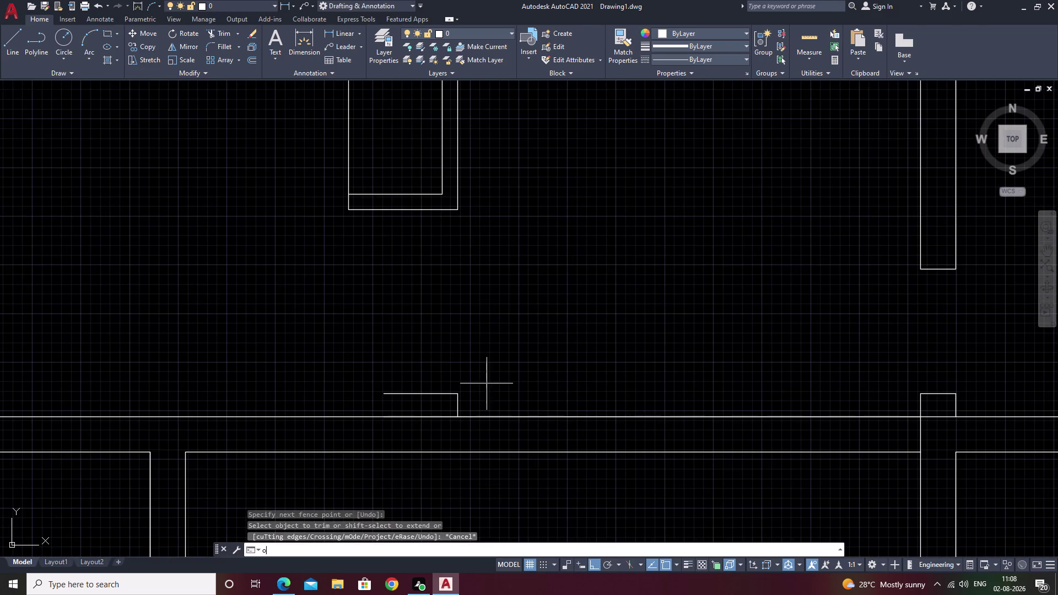
key(space)
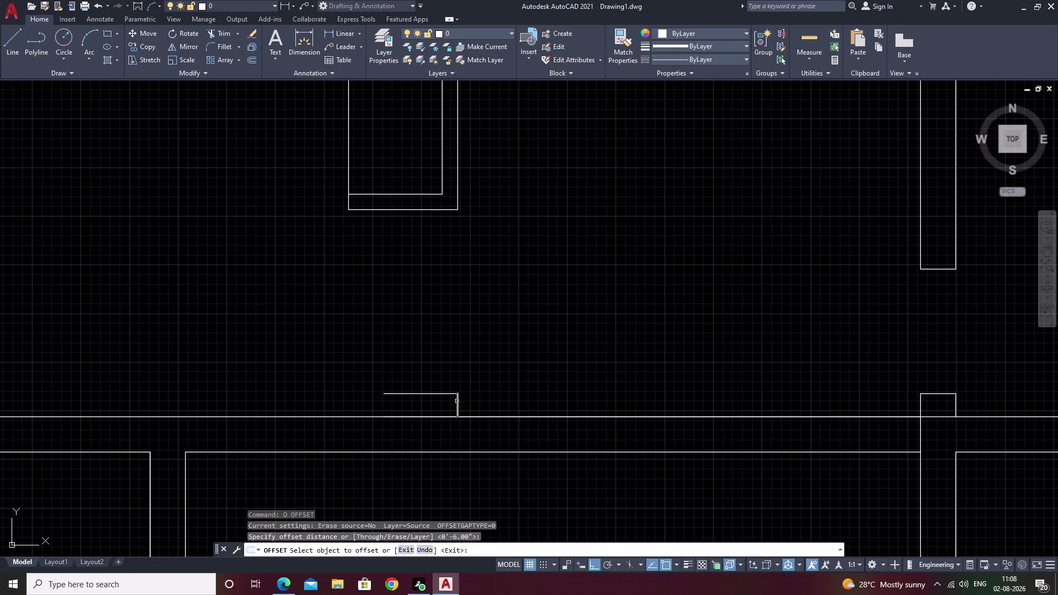
click(457, 401)
click(437, 406)
key(Escape)
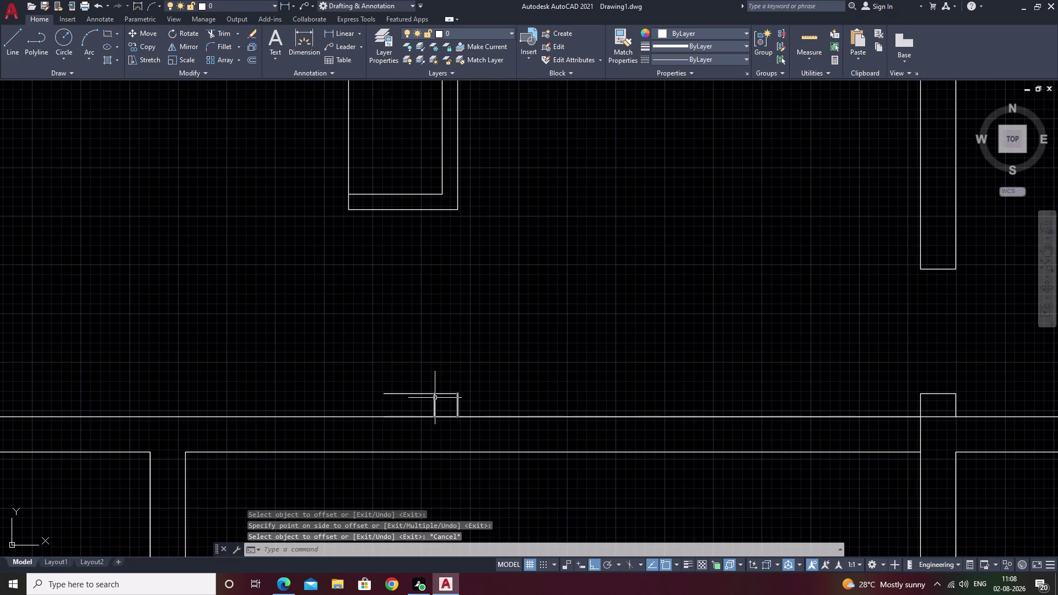
Trim the leftover nib lines to leave a clean square jamb nib.
text(tr)
key(space)
drag(401, 368, 404, 400)
click(404, 401)
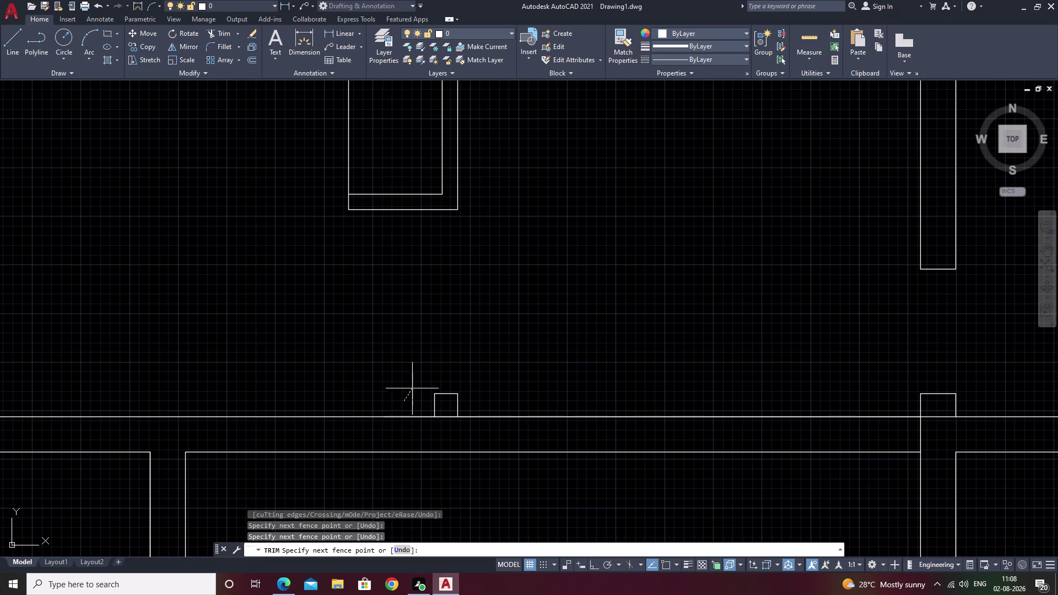
scroll(down, 3)
key(Escape)
middle_drag(510, 375, 560, 296)
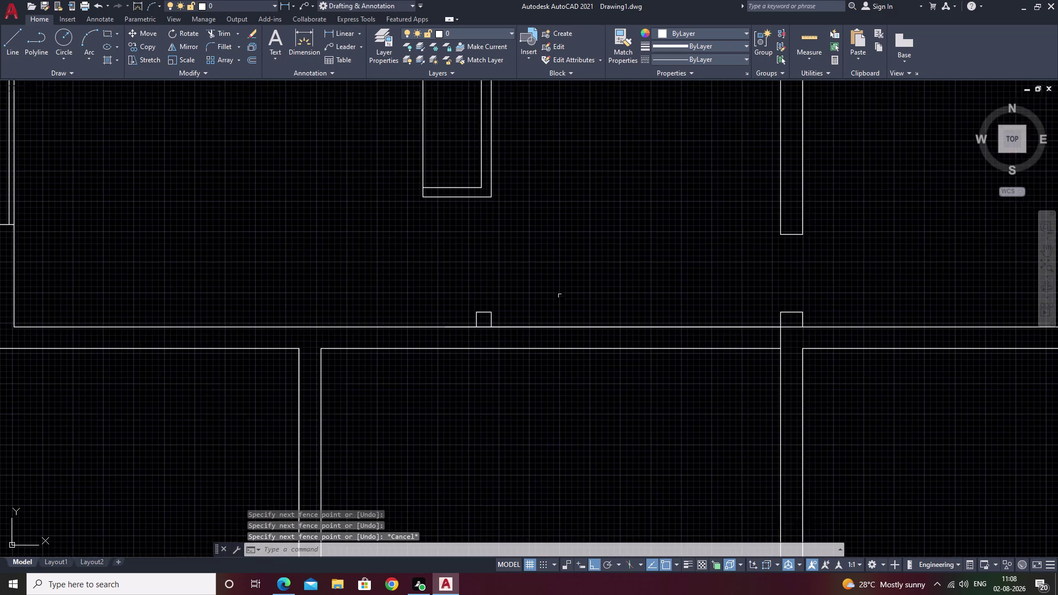
middle_drag(545, 423, 590, 326)
middle_drag(553, 388, 587, 338)
middle_drag(604, 351, 591, 355)
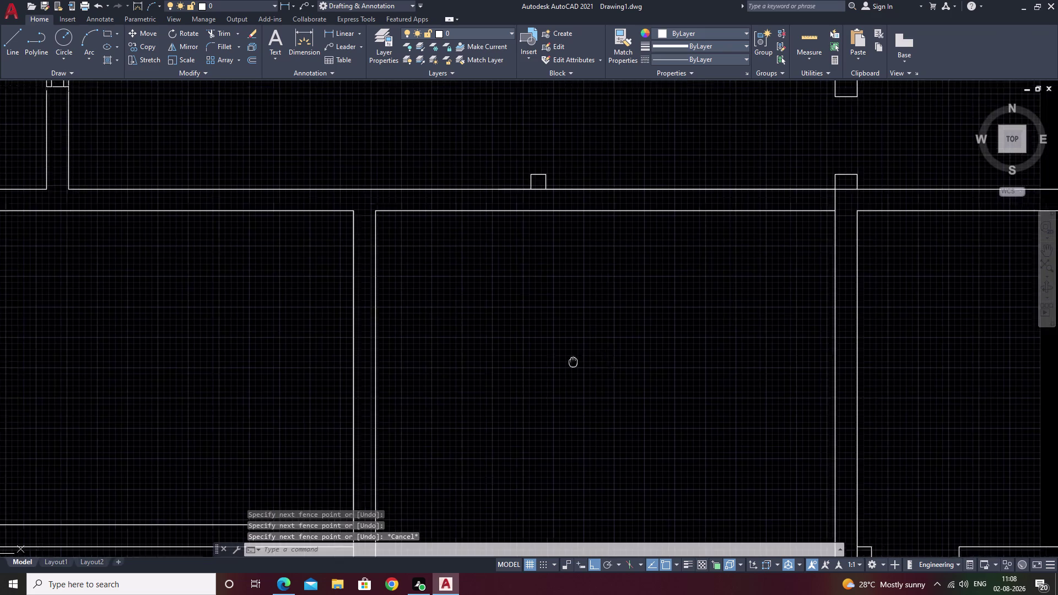
middle_drag(591, 355, 505, 407)
scroll(down, 3)
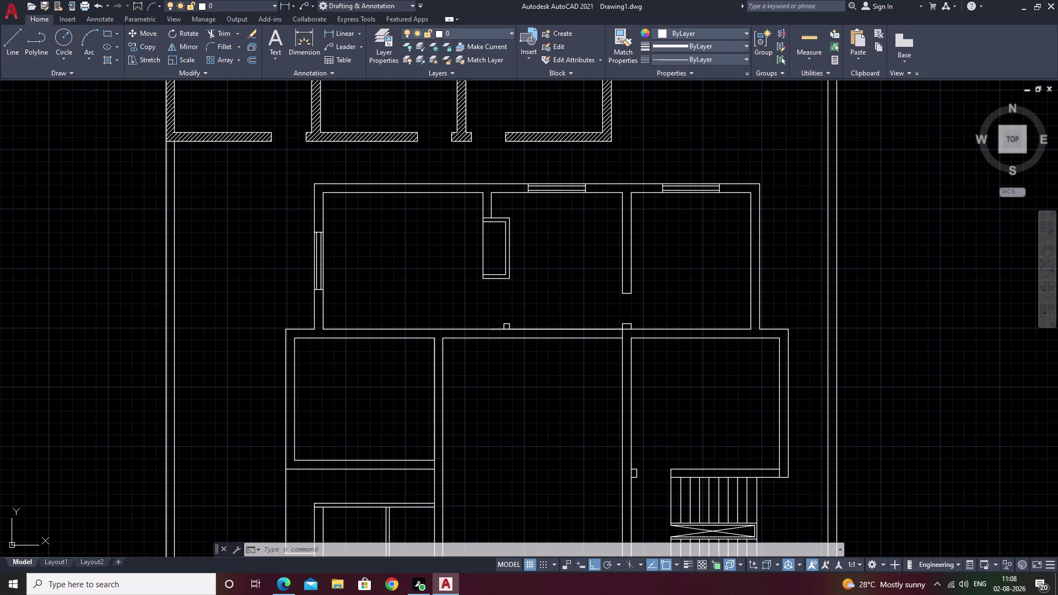
middle_drag(410, 215, 445, 247)
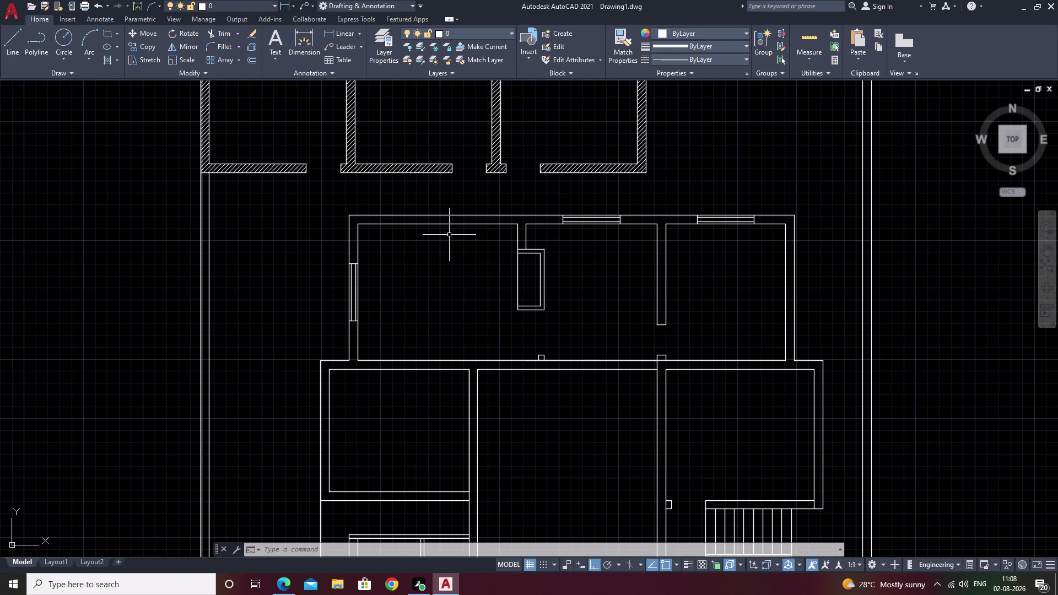
key(l)
key(space)
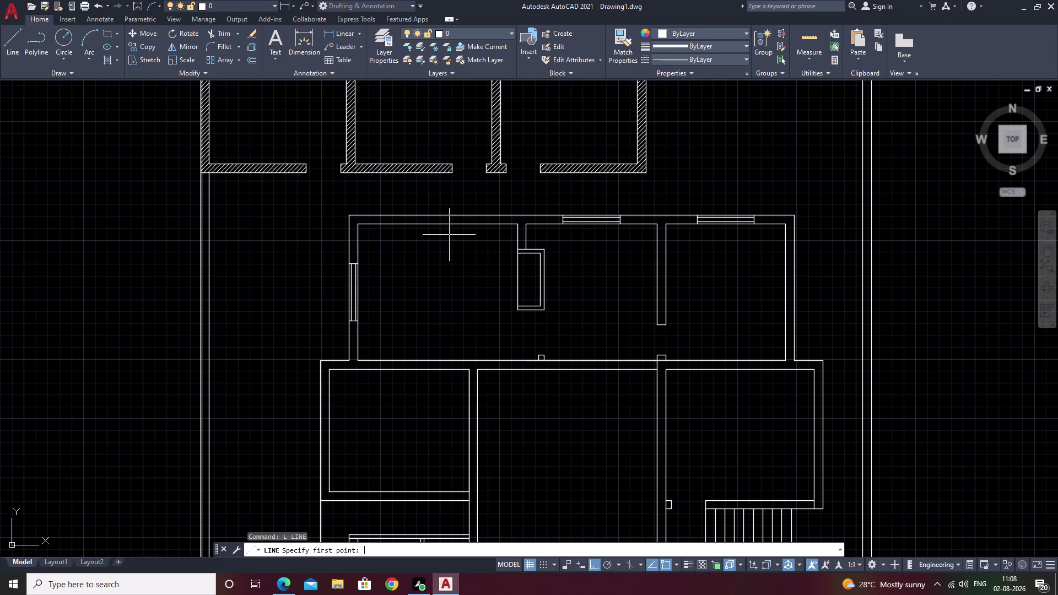
key(m)
key(2)
text(p)
key(space)
scroll(up, 3)
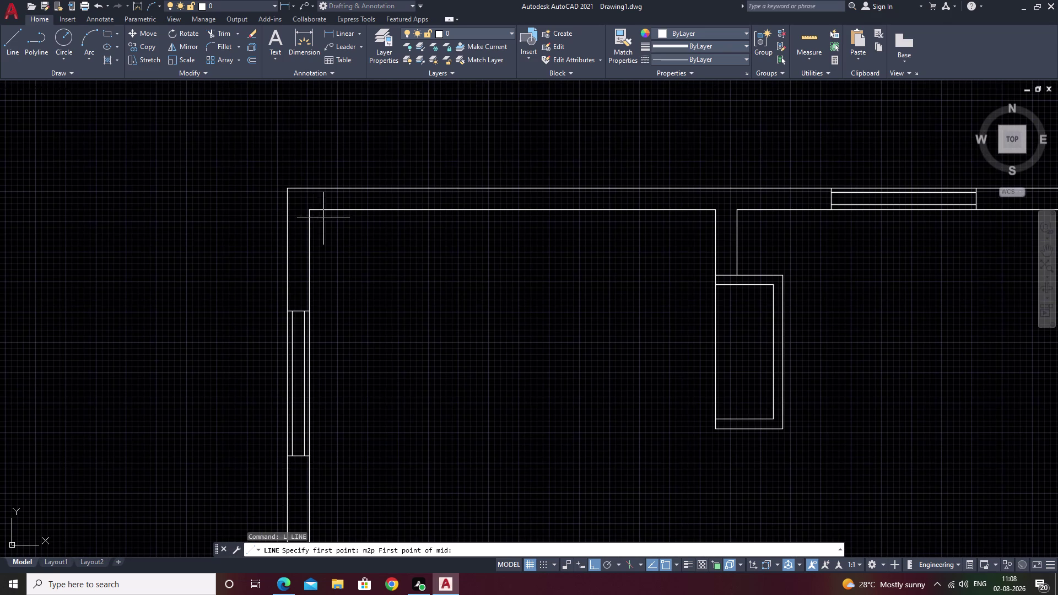
click(308, 210)
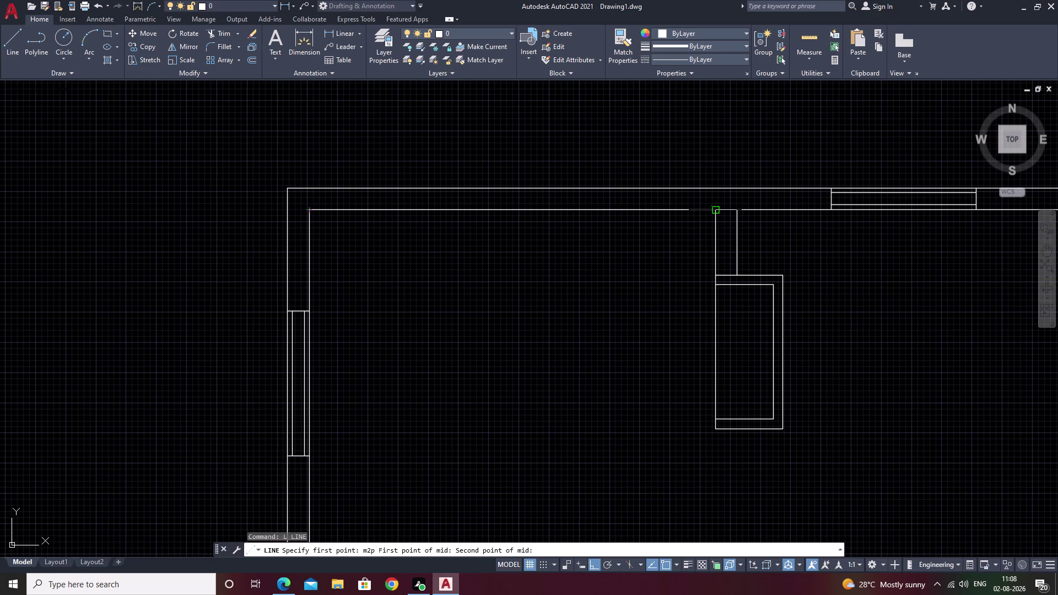
click(716, 212)
key(Escape)
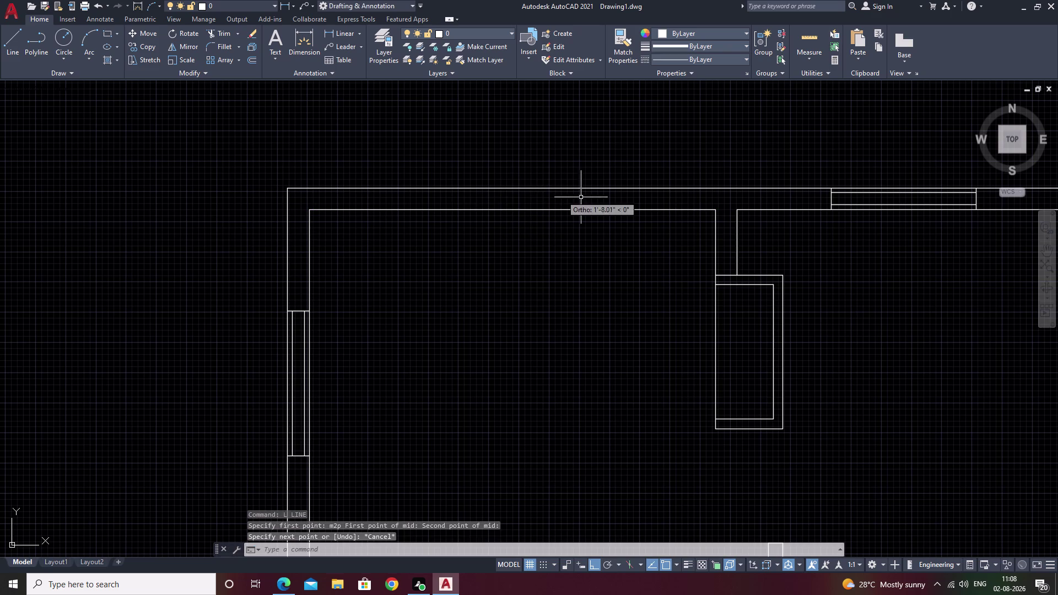
text(l)
key(space)
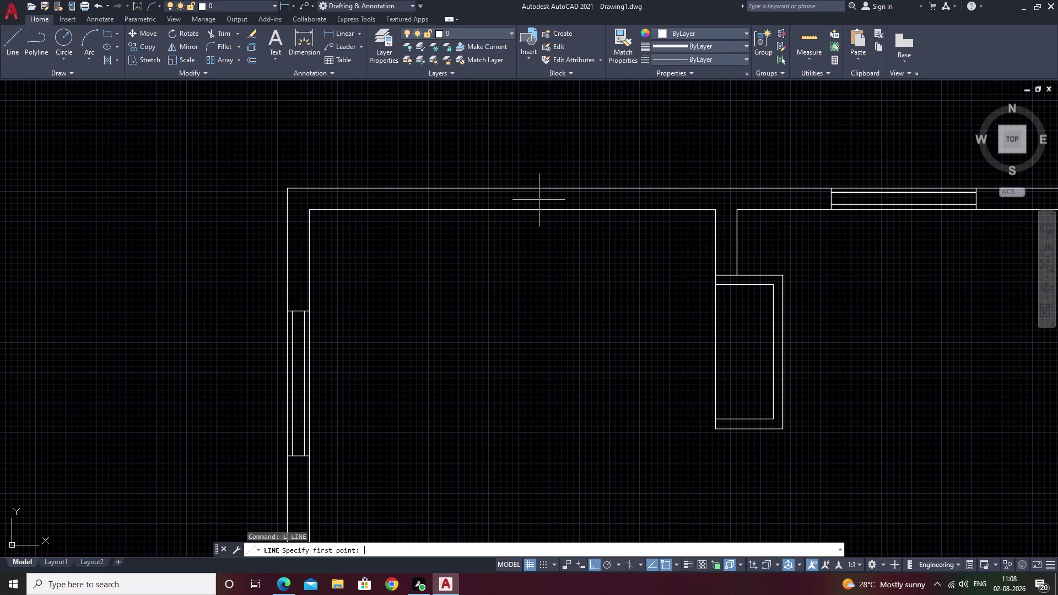
key(m)
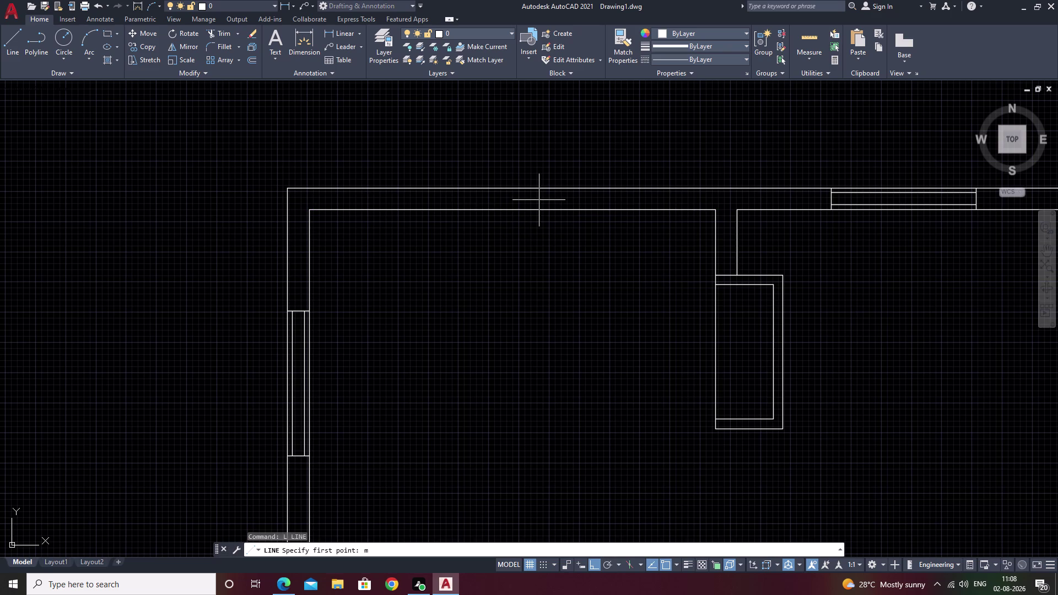